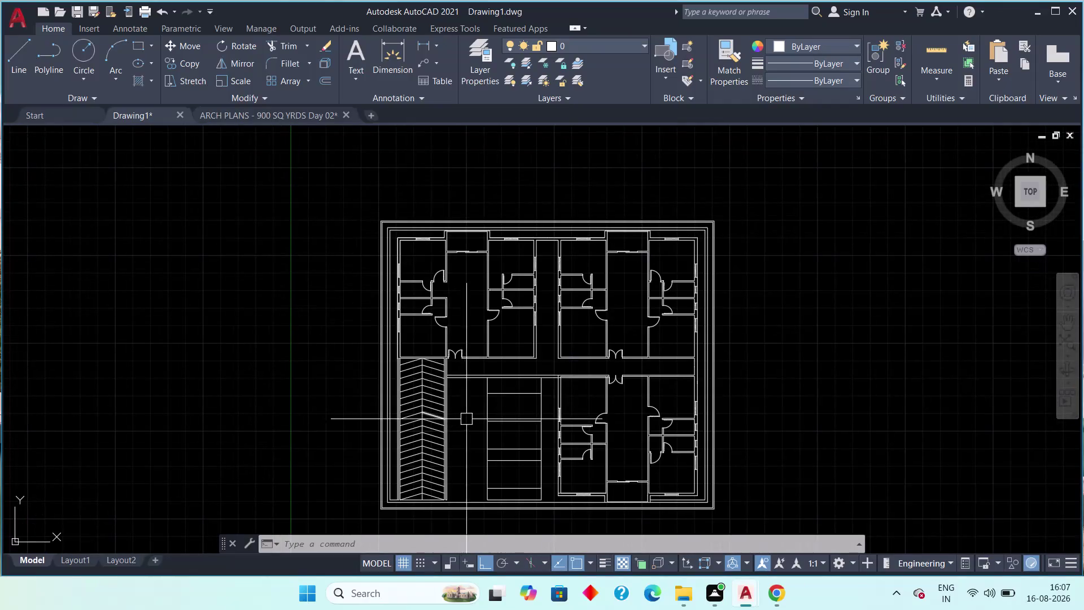
Pan and zoom the view to center the lower rooms of the floor plan.
scroll(up, 3)
scroll(down, 3)
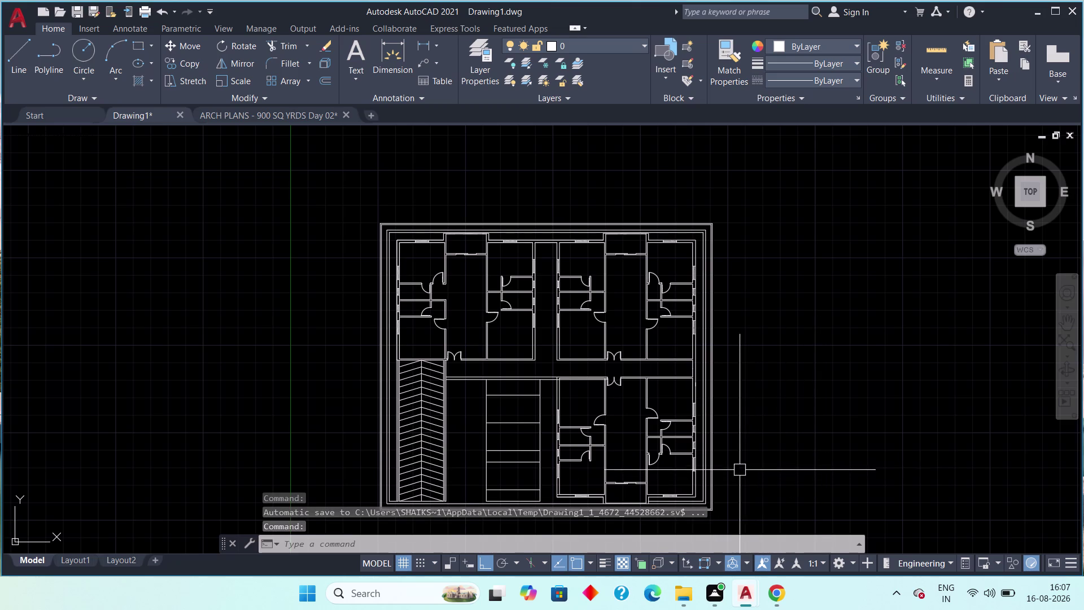
middle_drag(740, 470, 794, 429)
scroll(up, 3)
middle_drag(774, 422, 855, 422)
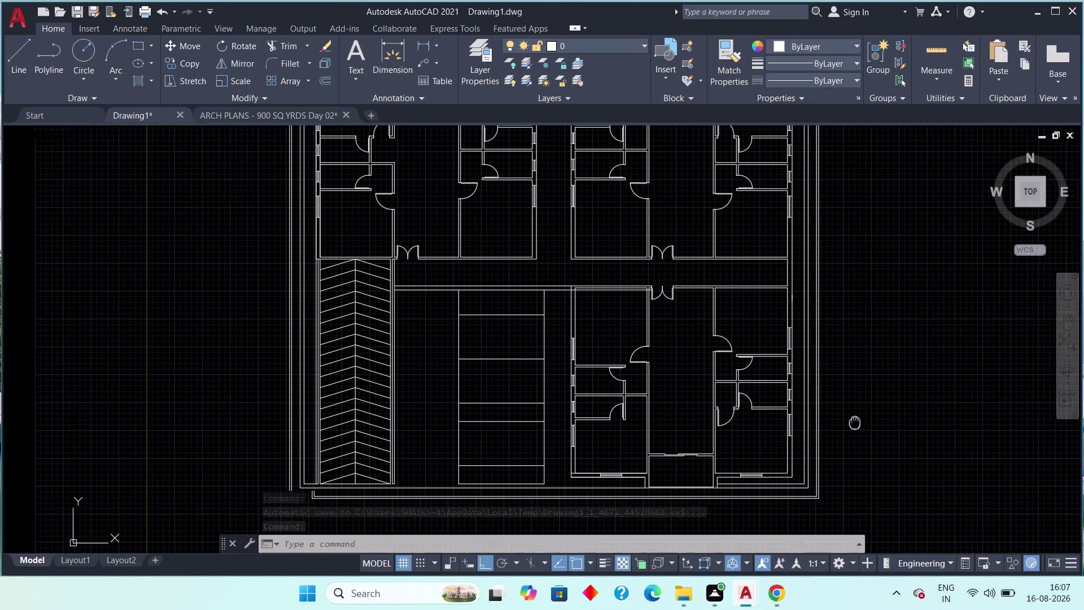
middle_drag(855, 423, 924, 430)
middle_drag(921, 430, 775, 433)
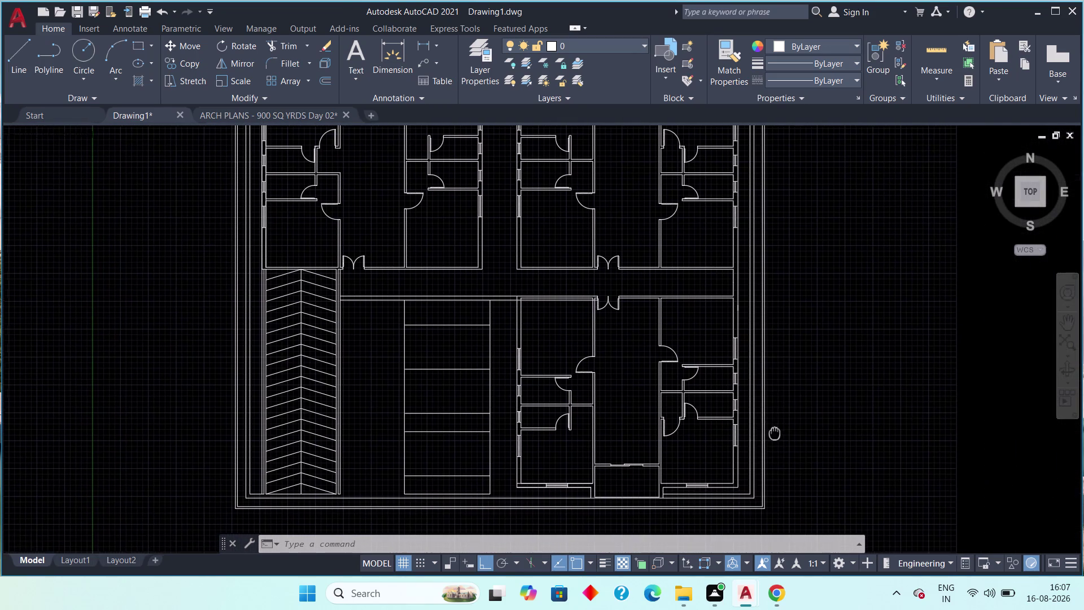
middle_drag(774, 433, 774, 433)
Browse Recent Blocks from the Insert gallery, then close the Blocks palette.
click(660, 70)
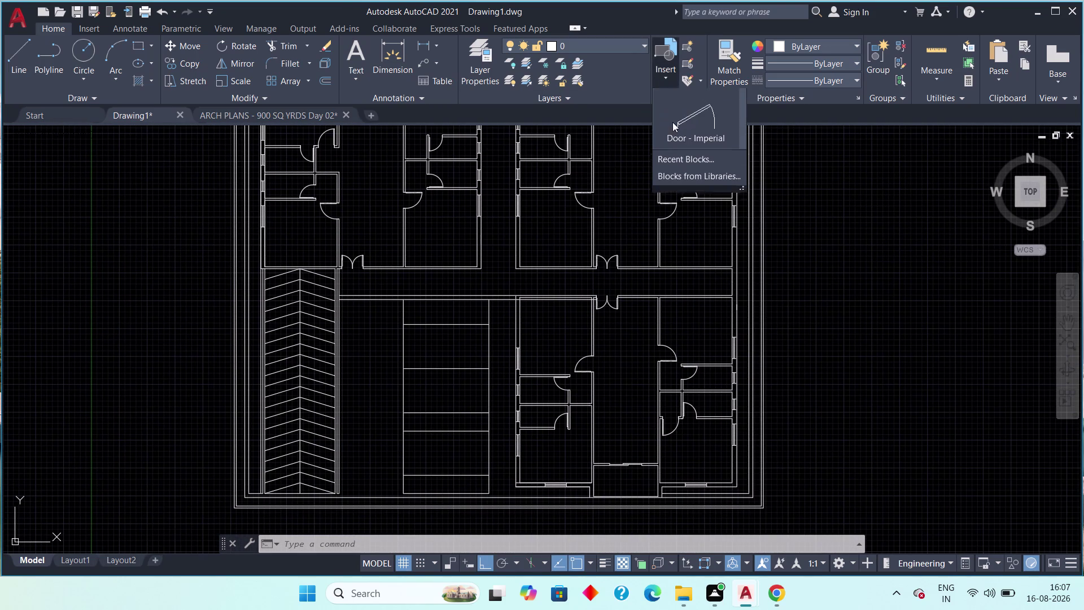
click(686, 164)
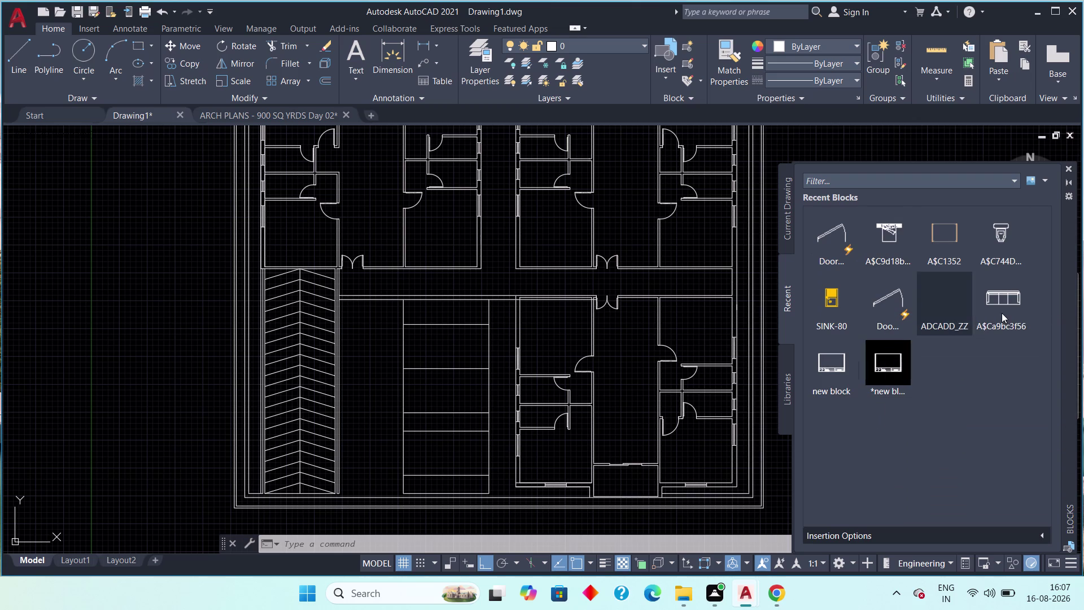
click(1067, 168)
scroll(down, 3)
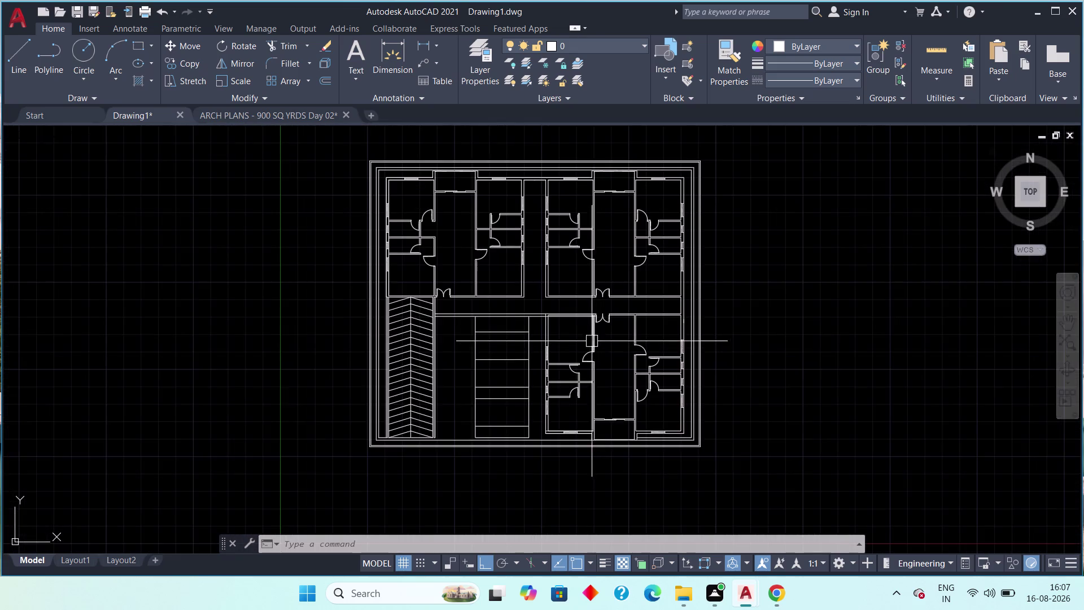
Survey the area below the building, then switch to Google Chrome.
middle_drag(591, 341, 560, 362)
middle_drag(550, 354, 583, 324)
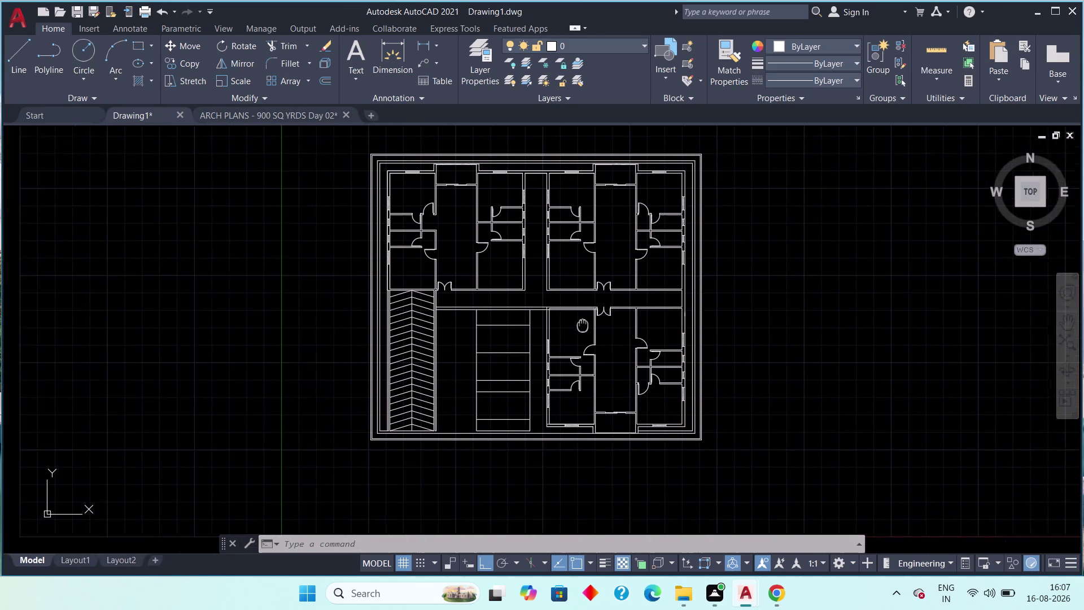
middle_drag(583, 323, 591, 280)
scroll(up, 3)
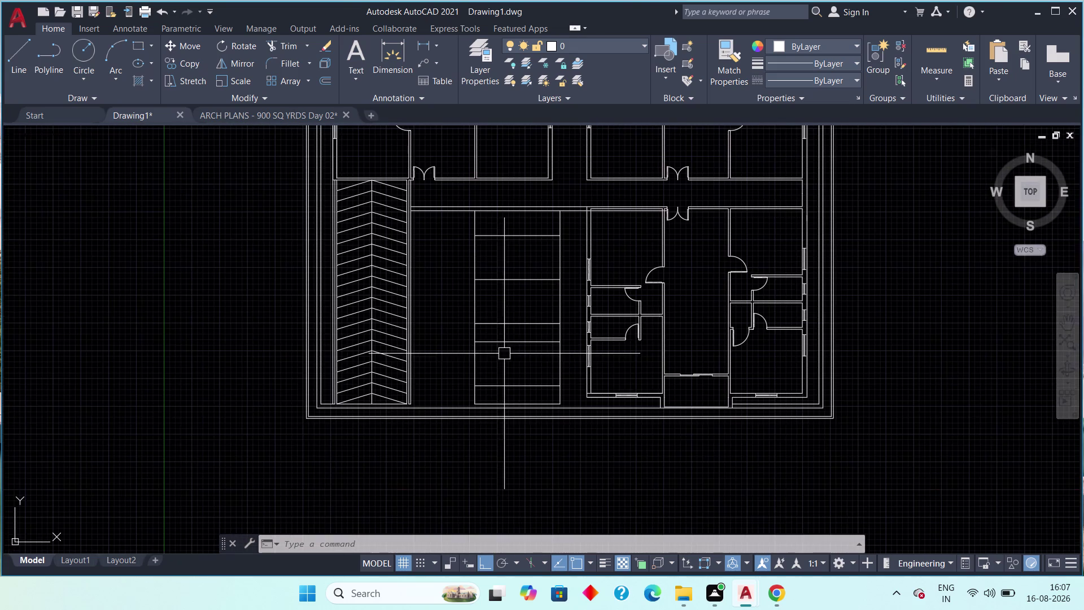
middle_drag(510, 360, 510, 374)
scroll(down, 3)
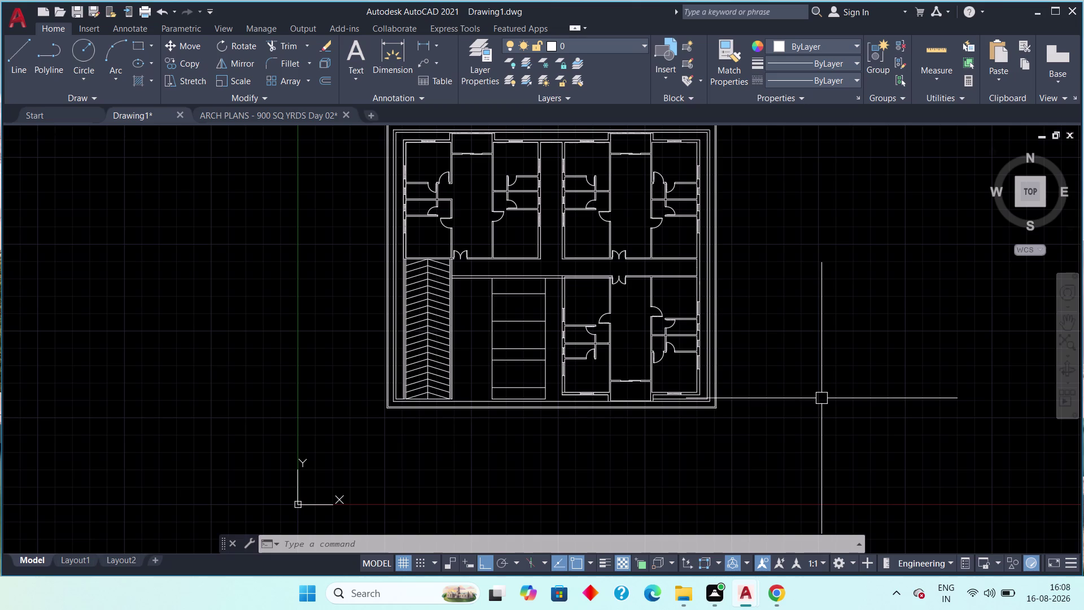
click(766, 594)
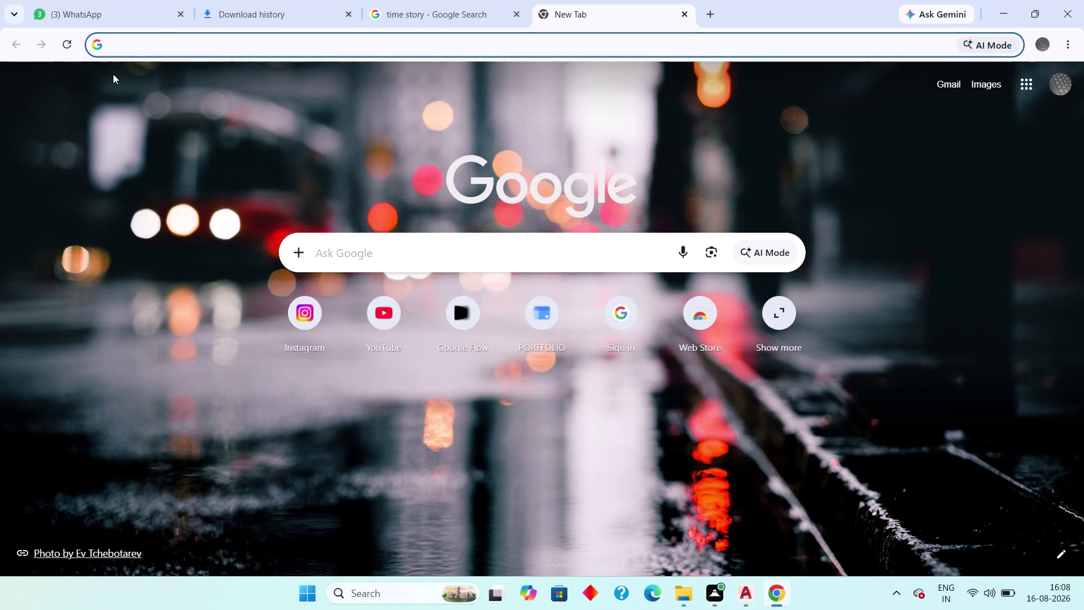
Find cars_set.dwg in Chrome's download history and open it in AutoCAD.
click(223, 8)
scroll(down, 3)
drag(1077, 341, 1083, 609)
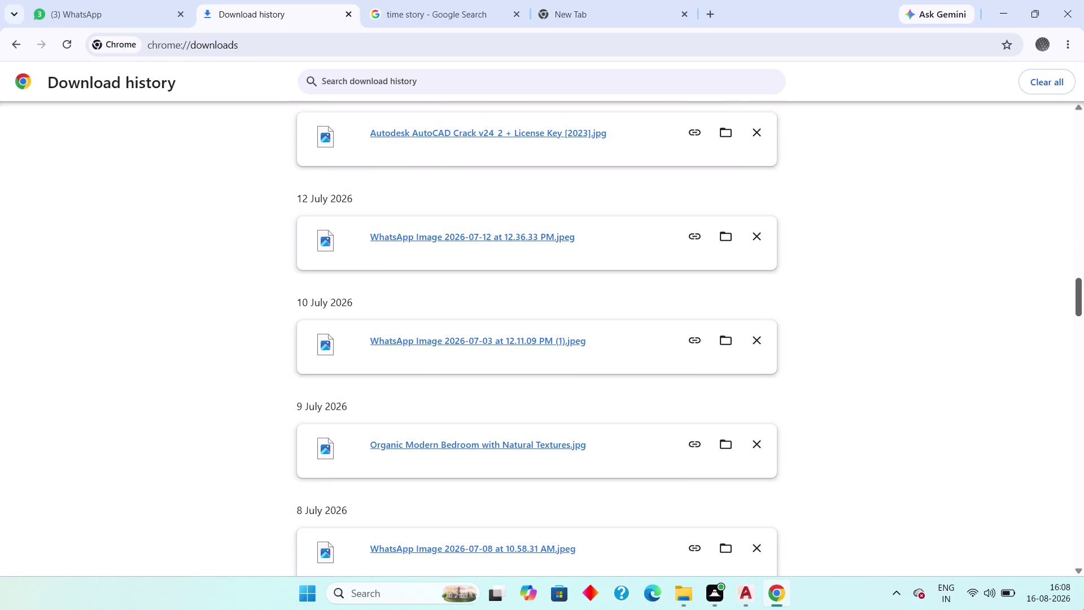
drag(1083, 609, 1070, 588)
drag(1079, 276, 1083, 609)
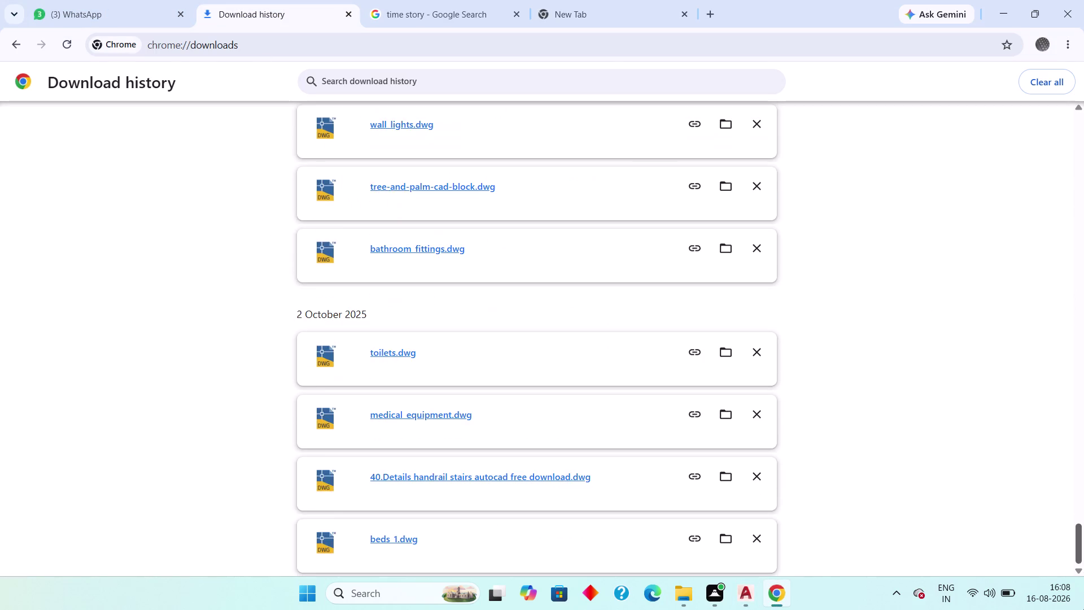
drag(1083, 609, 1054, 601)
scroll(down, 3)
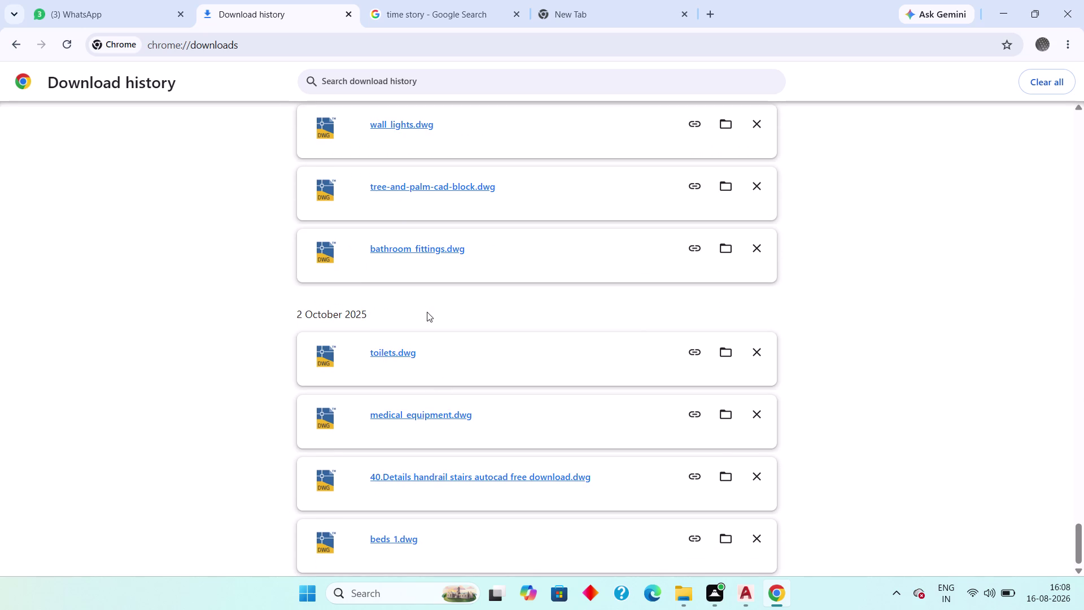
scroll(up, 3)
scroll(up, 3)
scroll(up, 3)
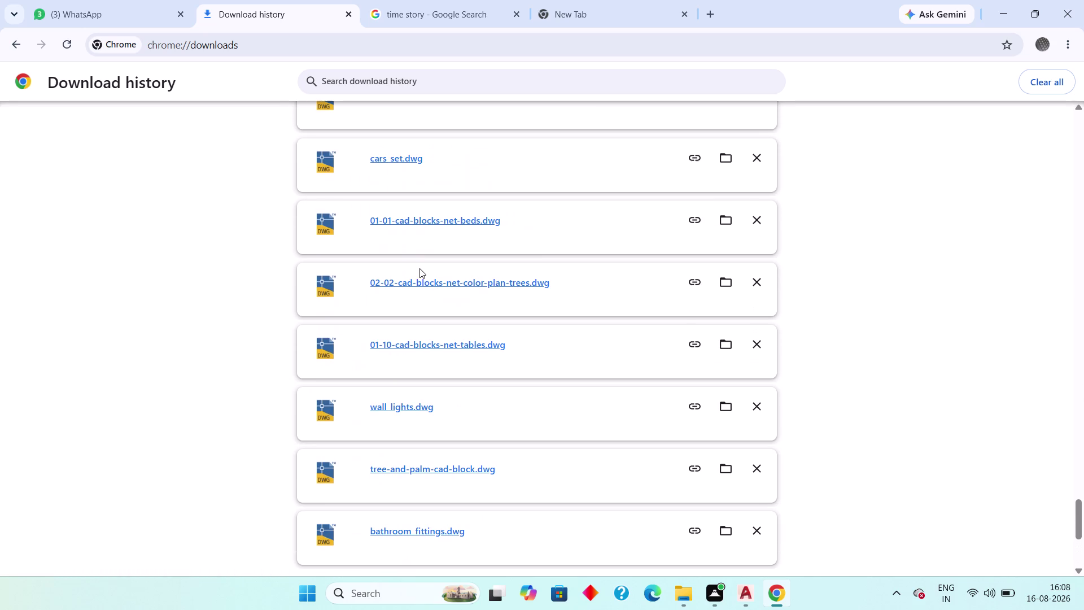
scroll(up, 3)
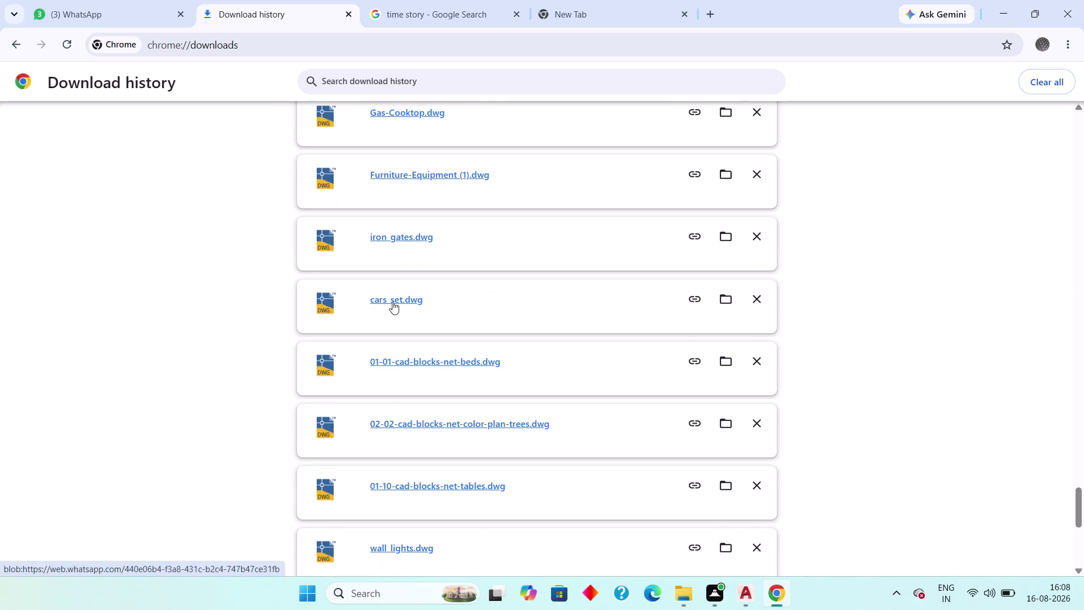
double_click(393, 298)
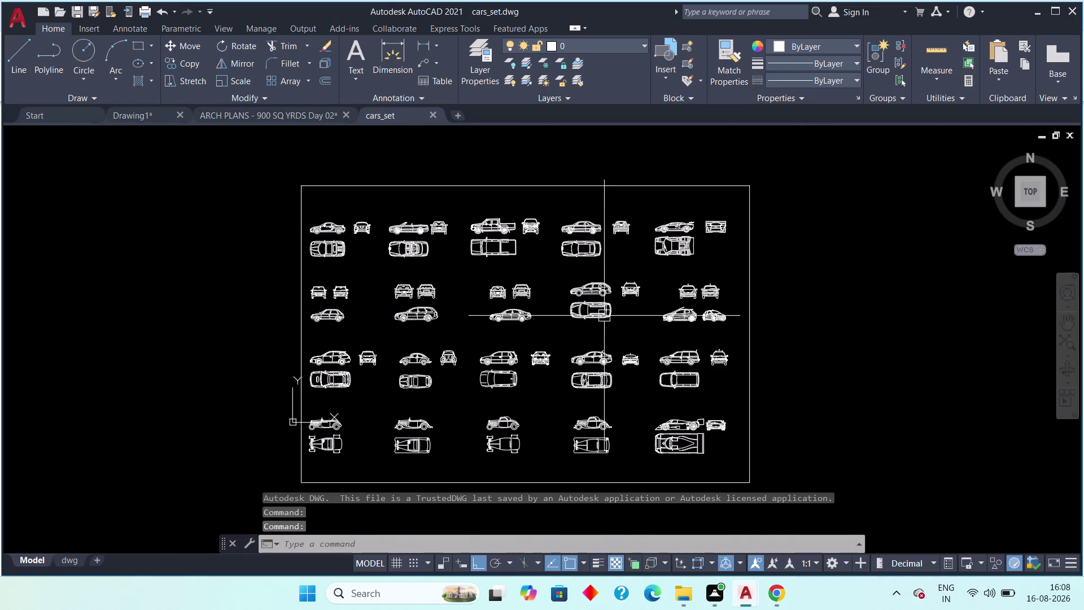
Pan and zoom through the car set sheet to locate the top-view sedan.
scroll(up, 3)
scroll(down, 3)
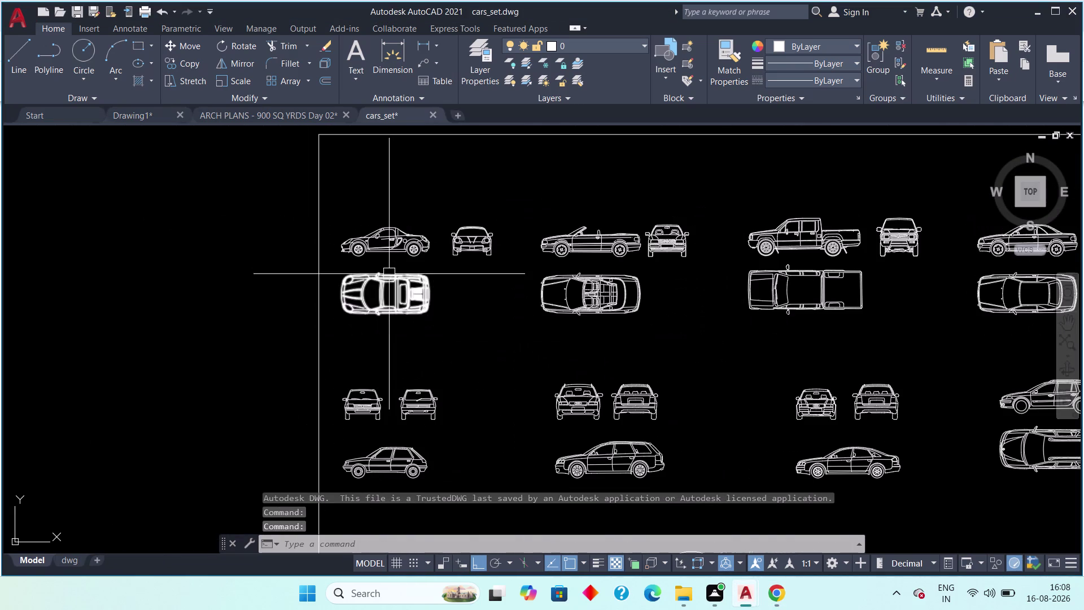
middle_drag(640, 353, 574, 278)
middle_drag(659, 266, 568, 256)
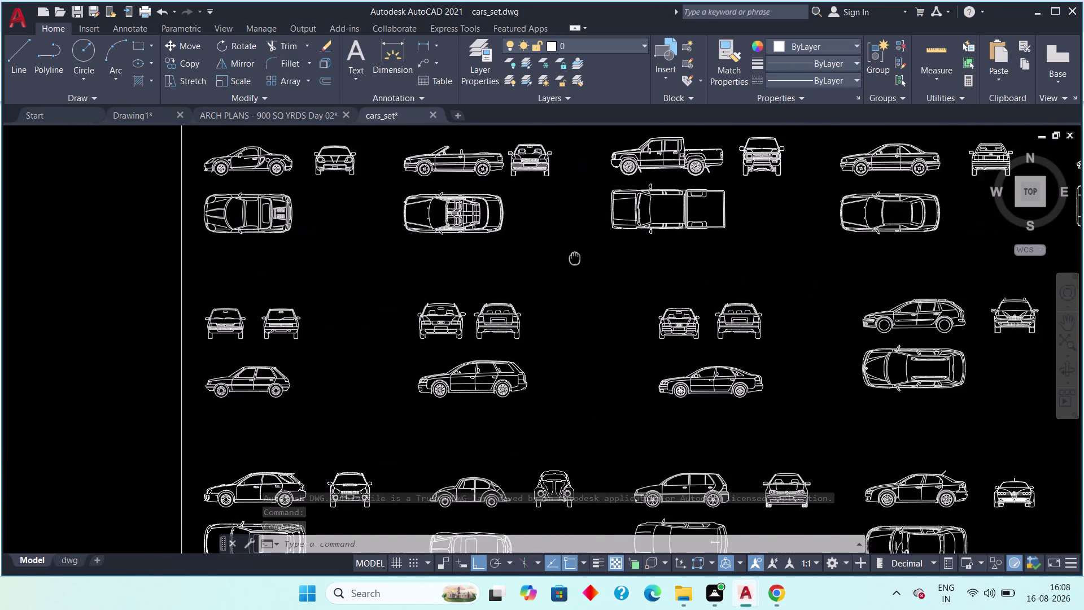
middle_drag(568, 256, 468, 242)
middle_drag(718, 276, 618, 286)
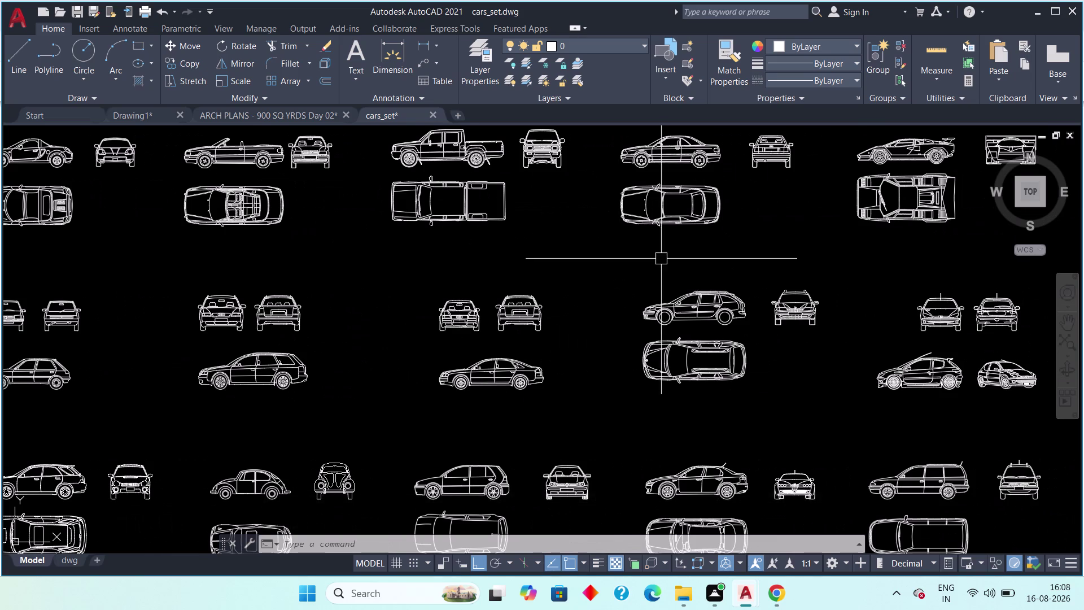
middle_drag(661, 258, 568, 269)
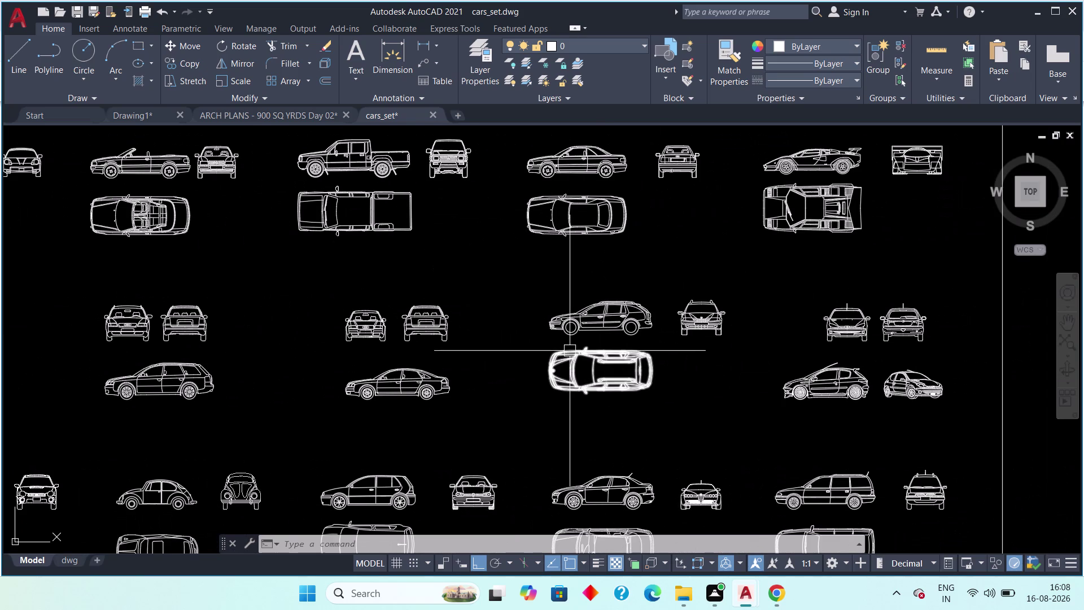
scroll(up, 3)
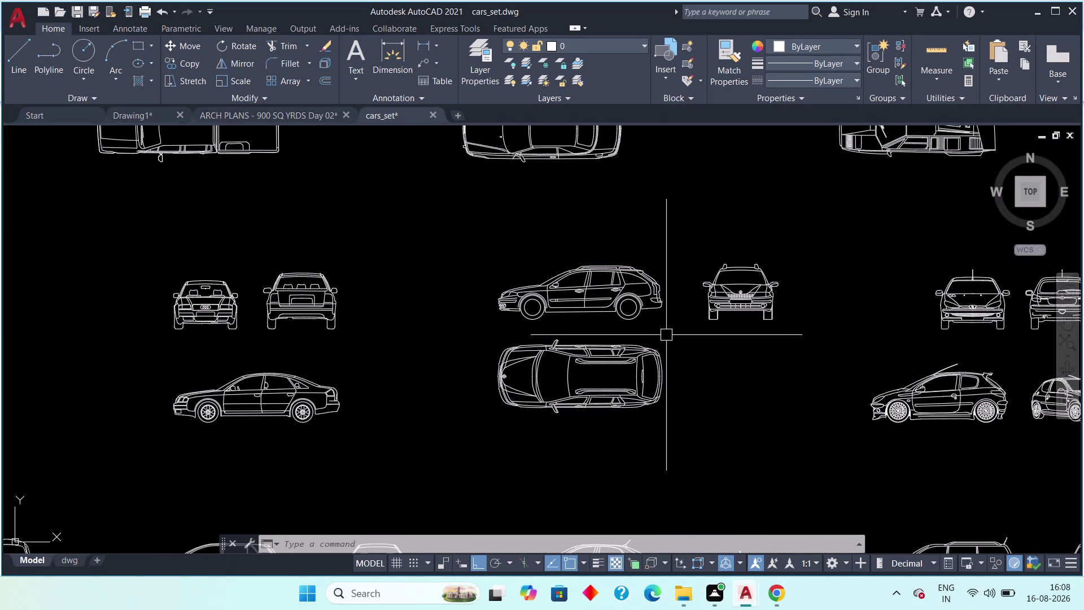
scroll(down, 3)
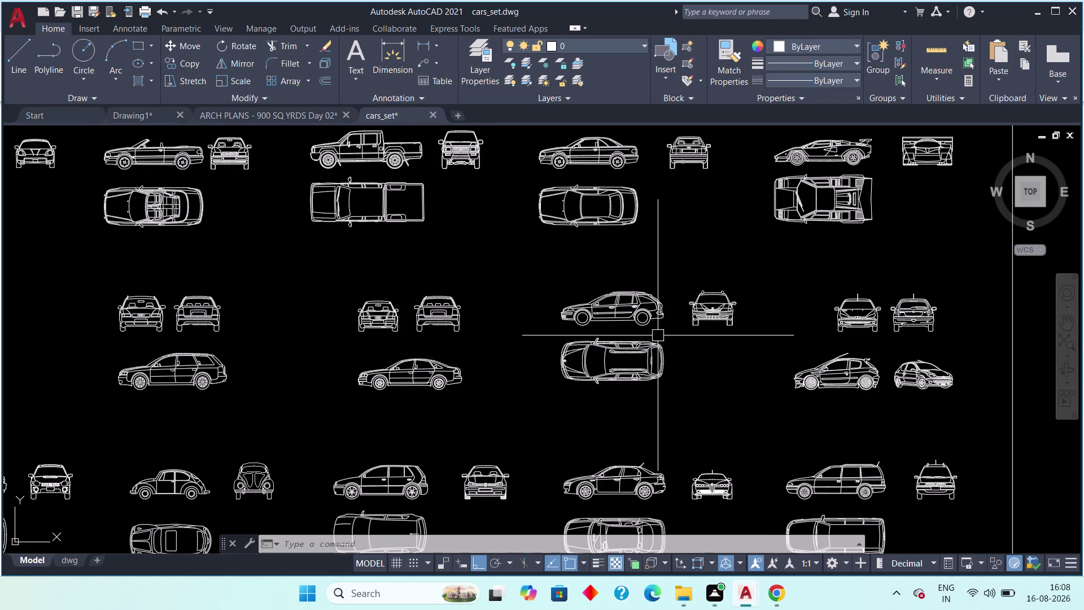
middle_drag(652, 230, 637, 278)
scroll(up, 3)
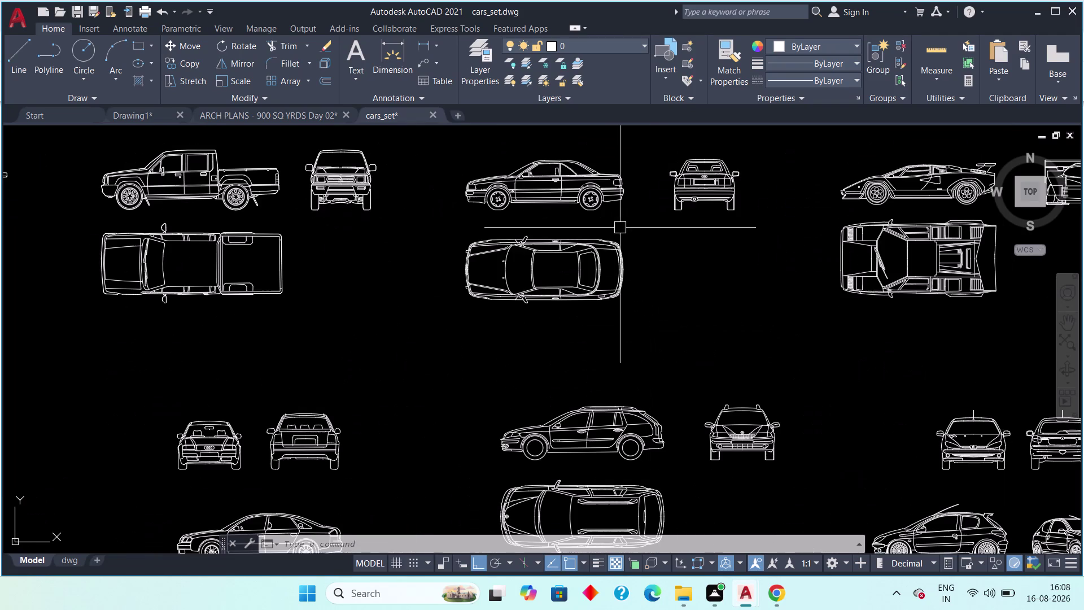
Window-select the top-view sedan, copy it with Ctrl+C, and deselect it.
drag(641, 227, 632, 234)
click(435, 317)
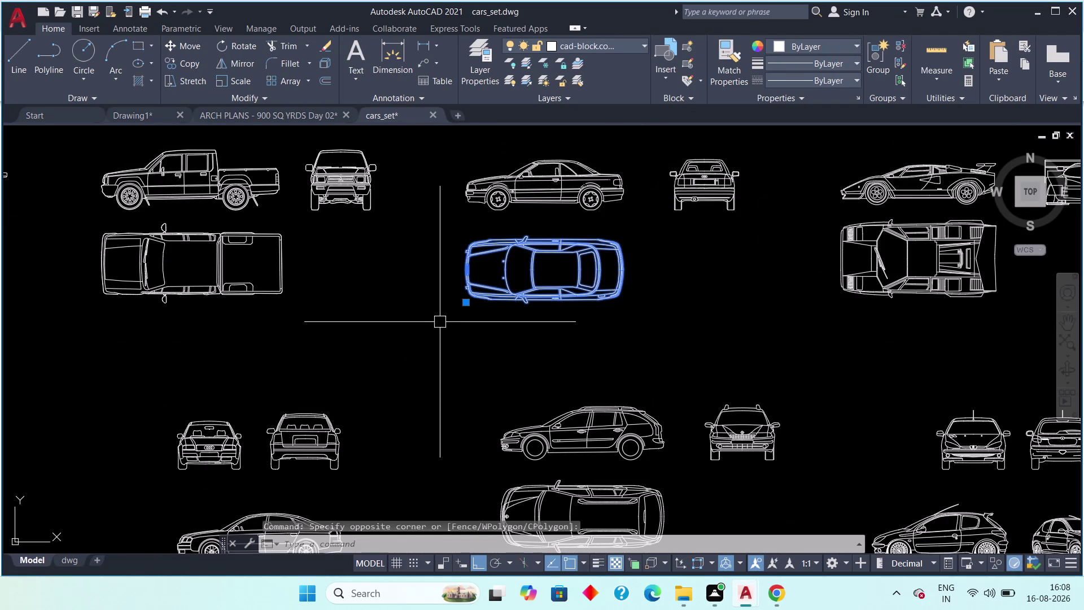
key(ctrl+c)
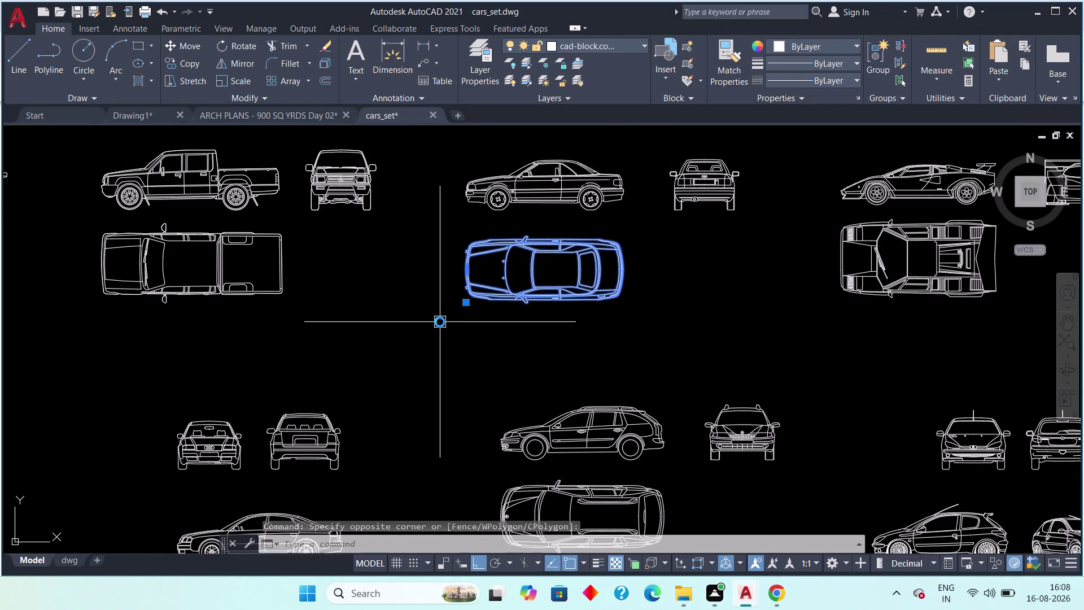
click(440, 322)
key(Escape)
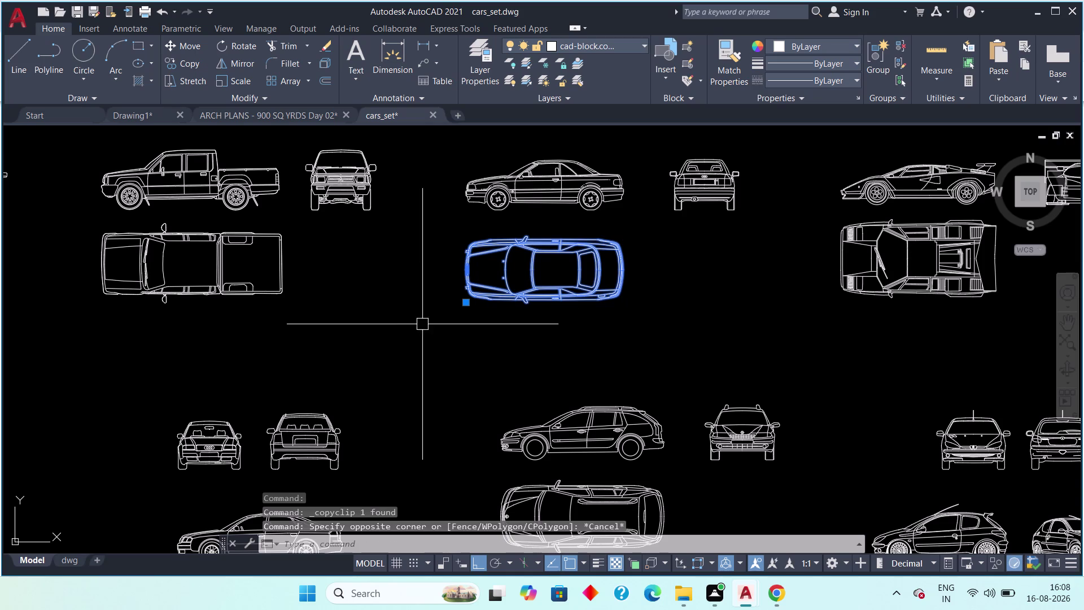
key(Escape)
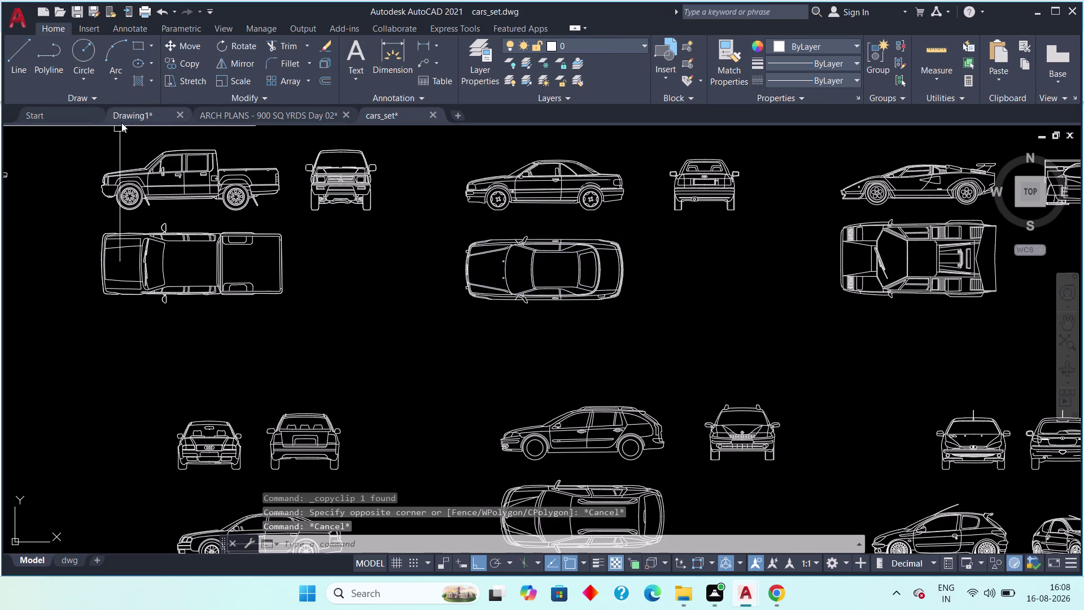
Paste the copied sedan into the floor plan drawing.
click(127, 115)
middle_drag(386, 296, 464, 313)
middle_drag(601, 328, 435, 291)
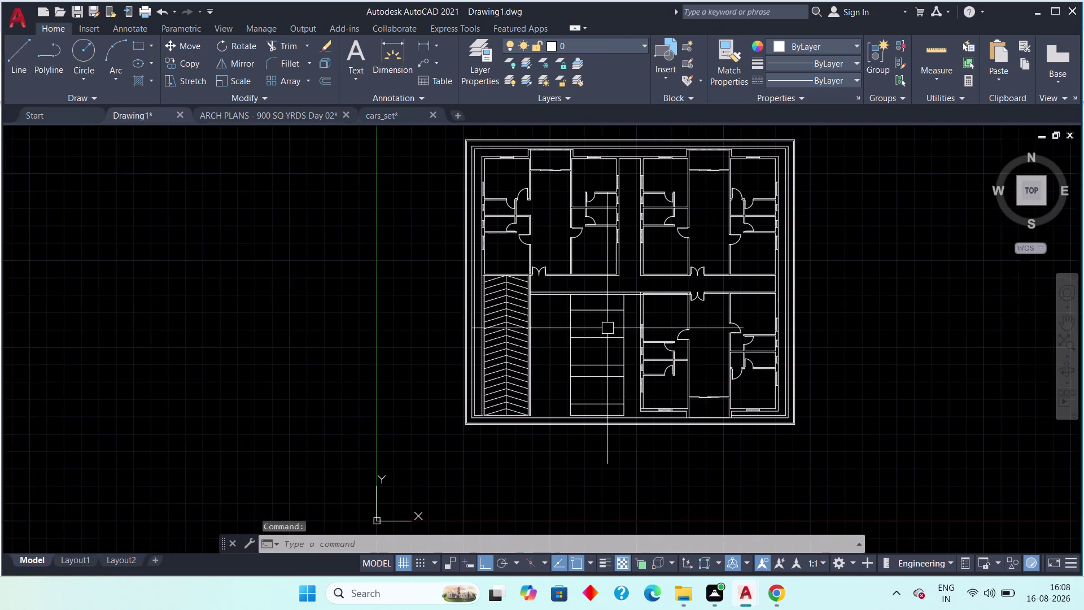
middle_drag(436, 291, 327, 254)
key(ctrl+v)
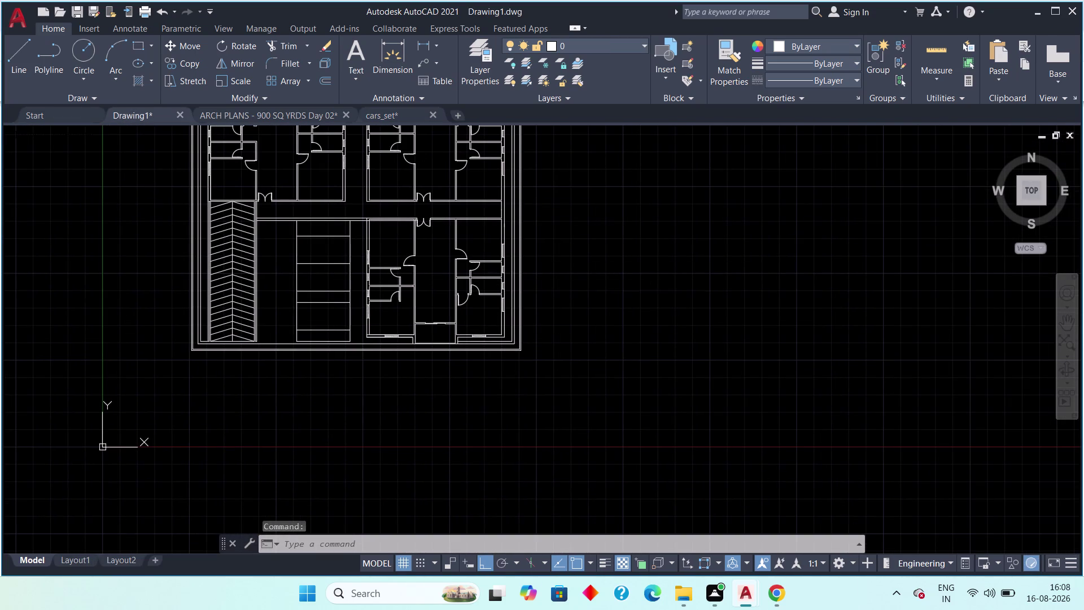
scroll(down, 3)
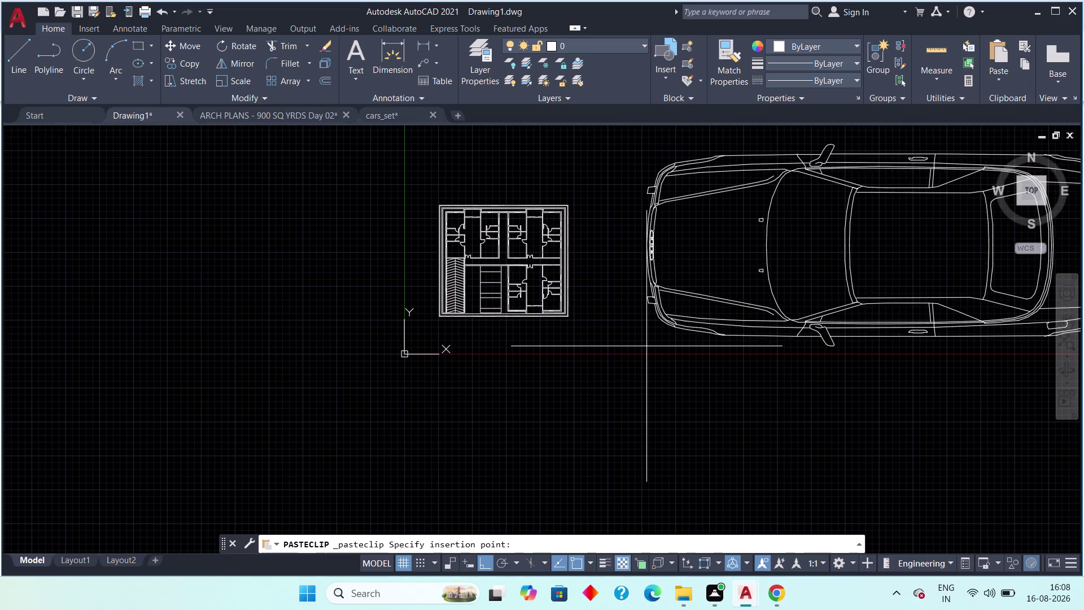
click(646, 347)
middle_drag(654, 348, 555, 338)
scroll(down, 3)
scroll(down, 3)
key(Escape)
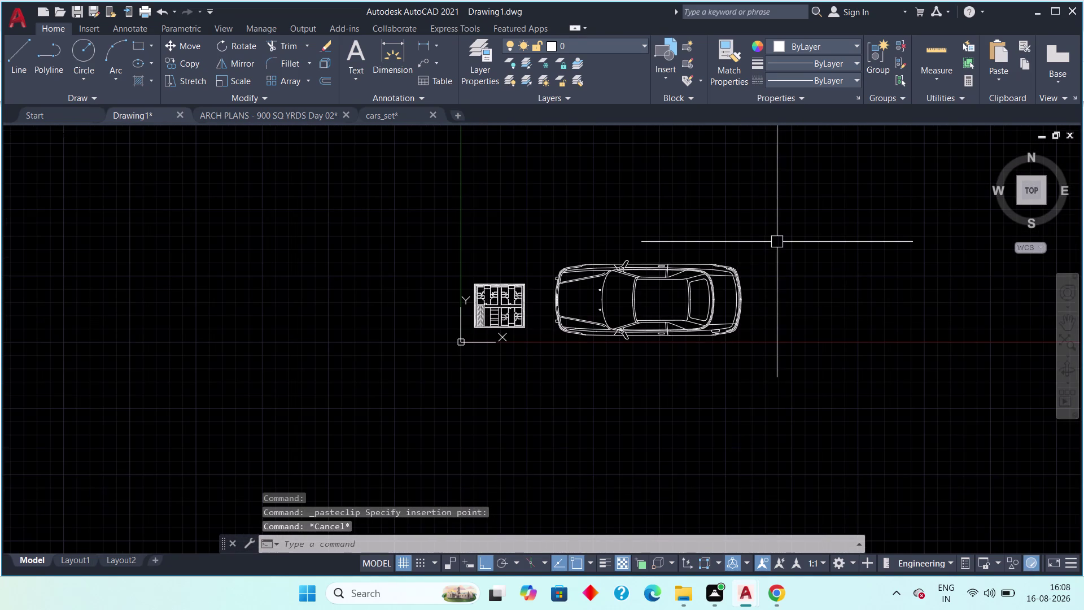
Scale the pasted car down to a much smaller size from its corner.
drag(779, 234, 731, 270)
click(548, 360)
key(s)
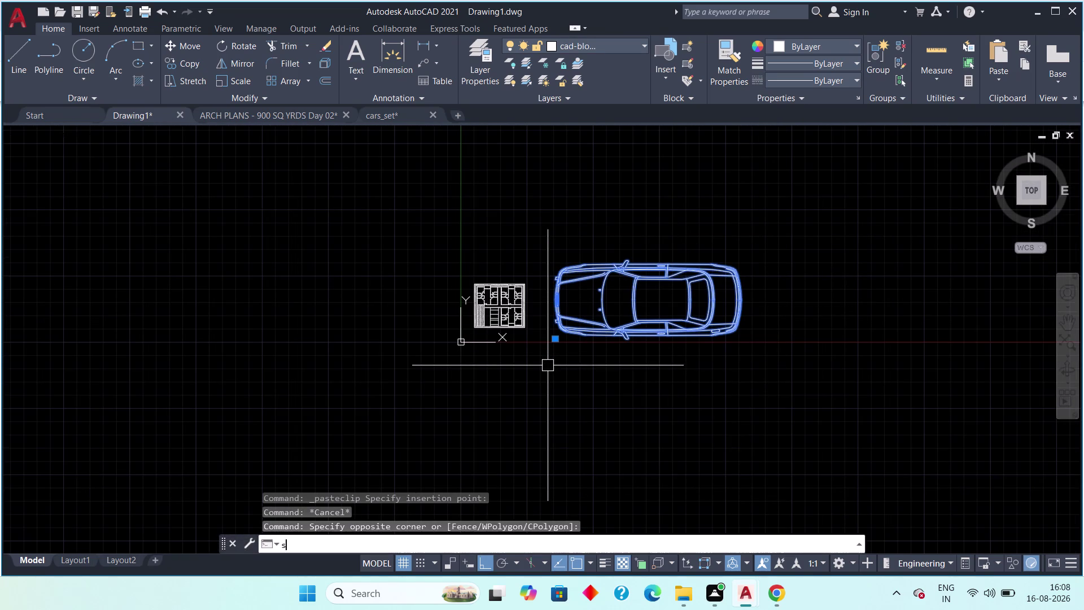
key(c)
key(space)
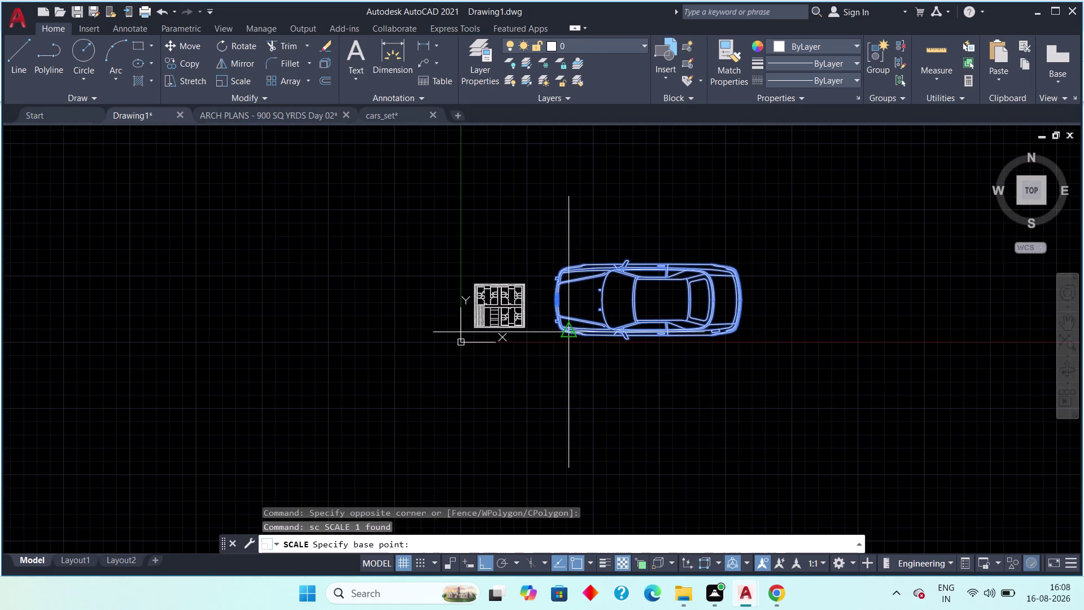
click(568, 331)
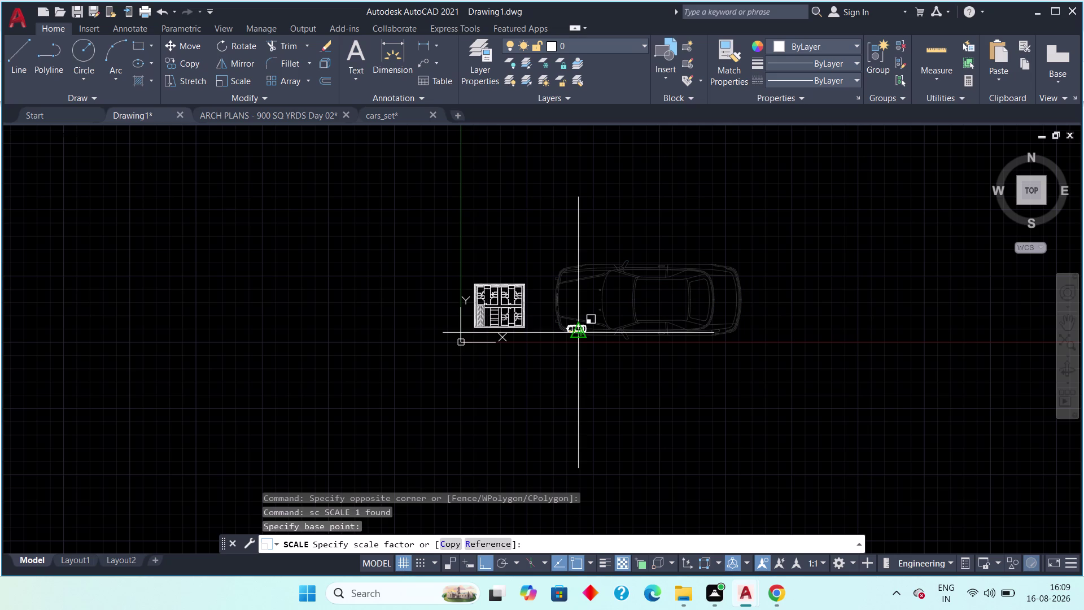
click(576, 335)
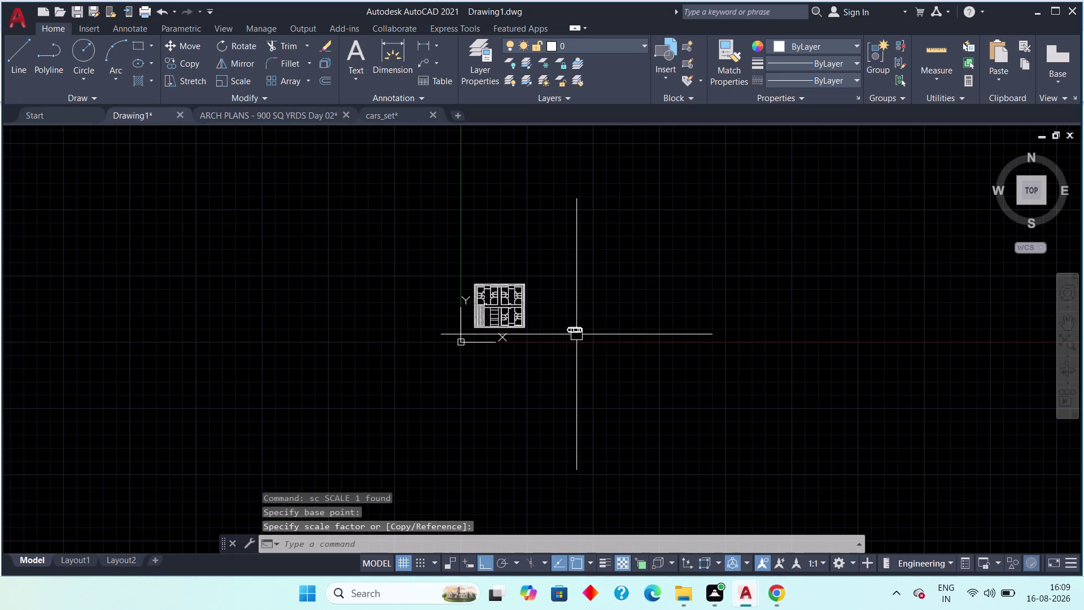
key(Escape)
key(Escape)
Move the shrunken car to just below the building.
scroll(up, 3)
drag(630, 327, 574, 377)
click(526, 395)
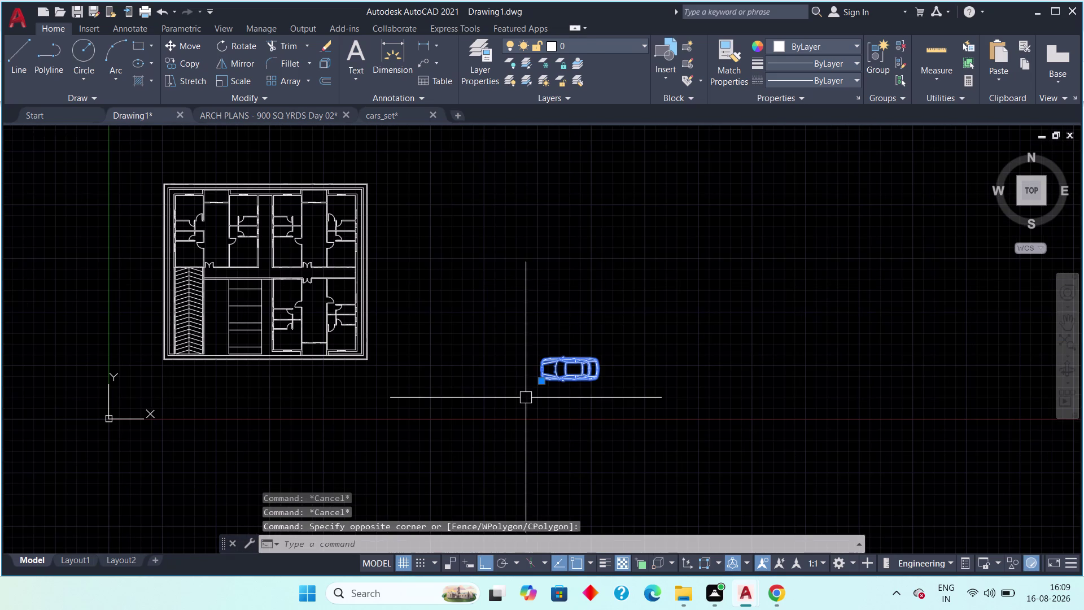
key(m)
key(space)
drag(558, 371, 521, 389)
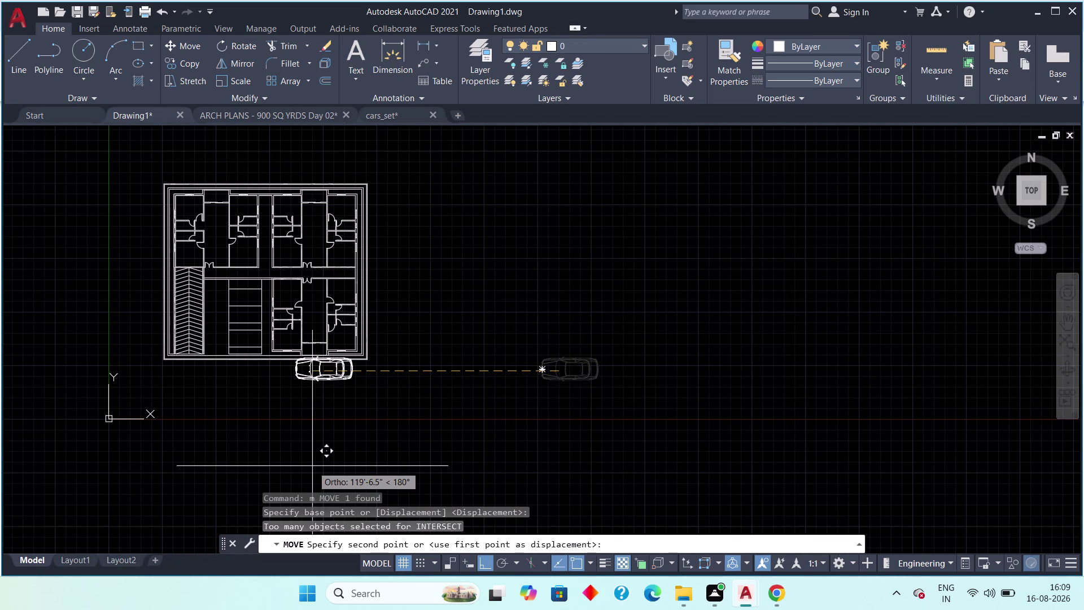
key(F8)
click(287, 449)
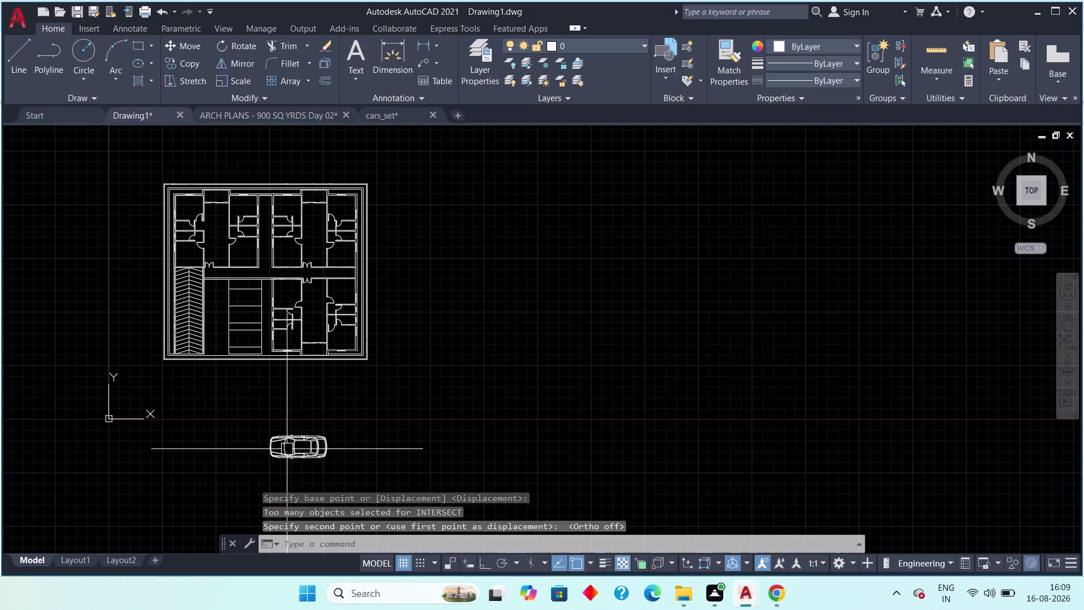
key(Escape)
Rotate the car 180° with Ortho on so it faces the other way.
drag(358, 421, 296, 451)
click(251, 464)
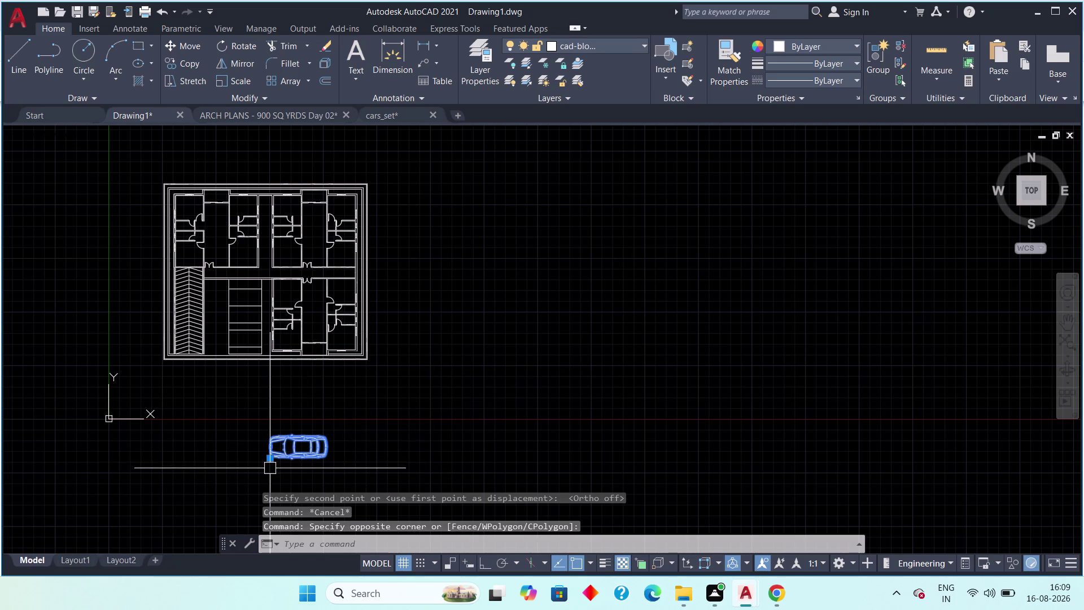
key(r)
key(o)
key(space)
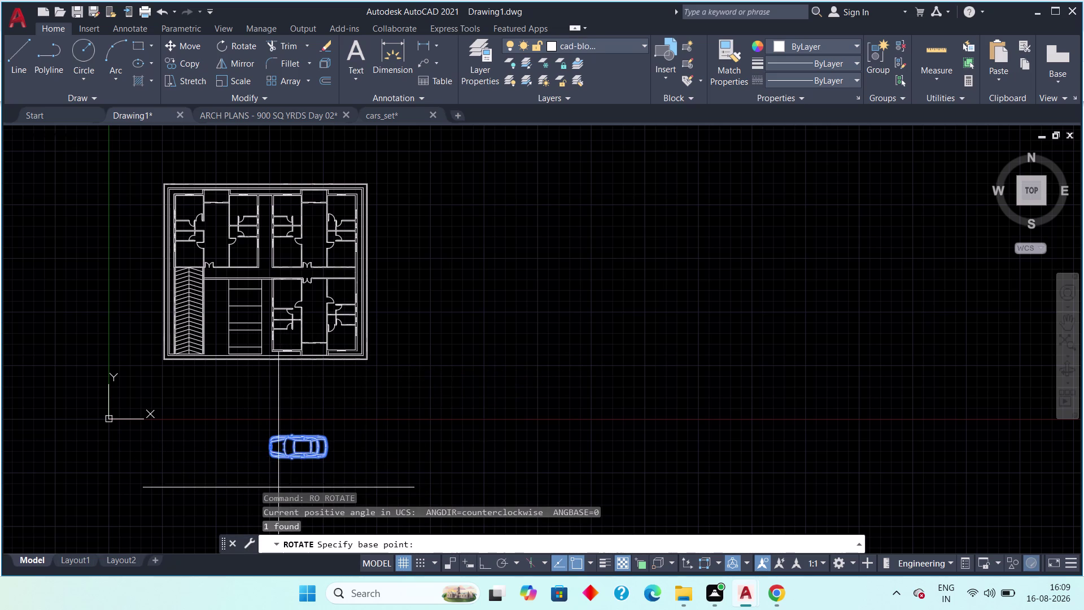
click(274, 440)
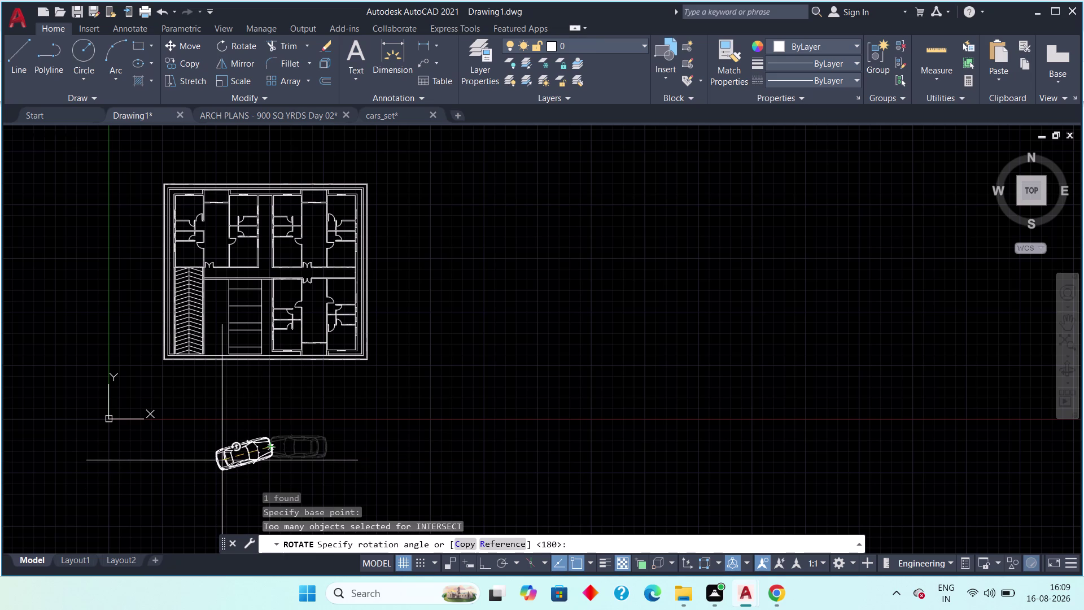
key(F8)
click(217, 449)
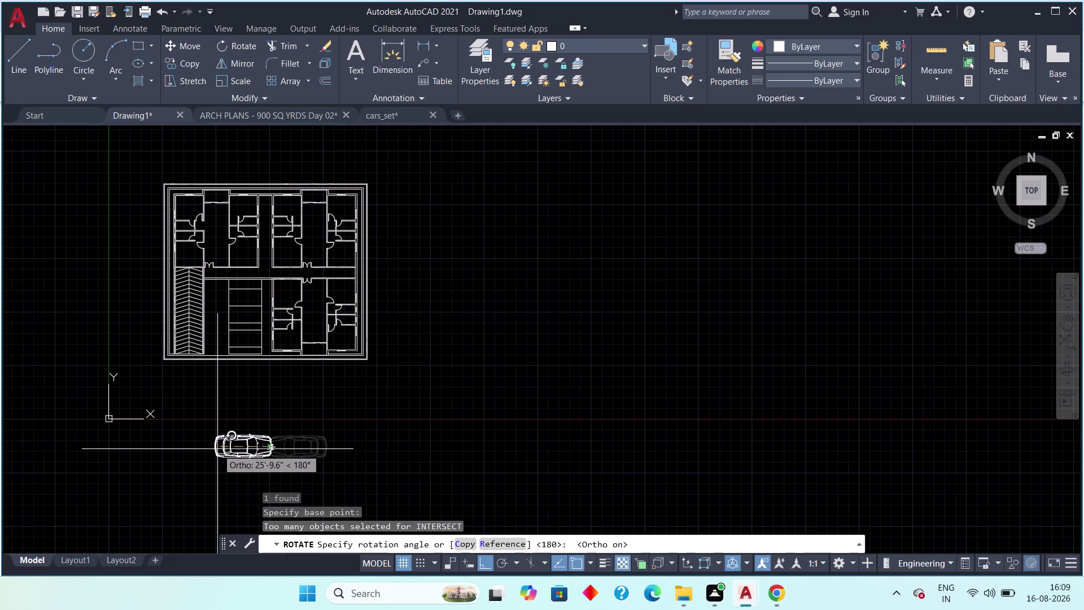
key(Escape)
key(Escape)
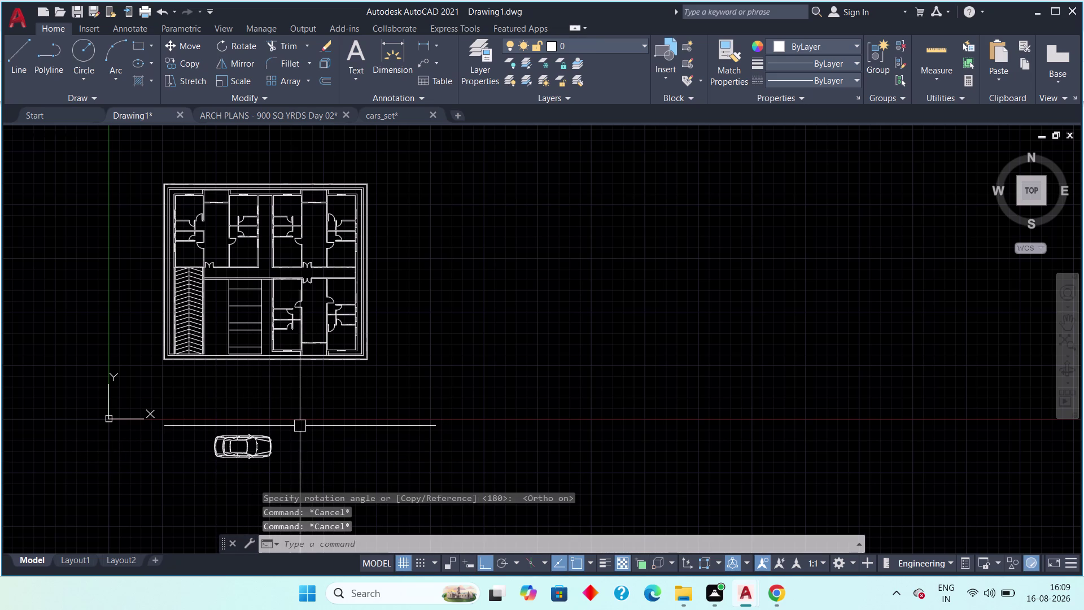
key(F8)
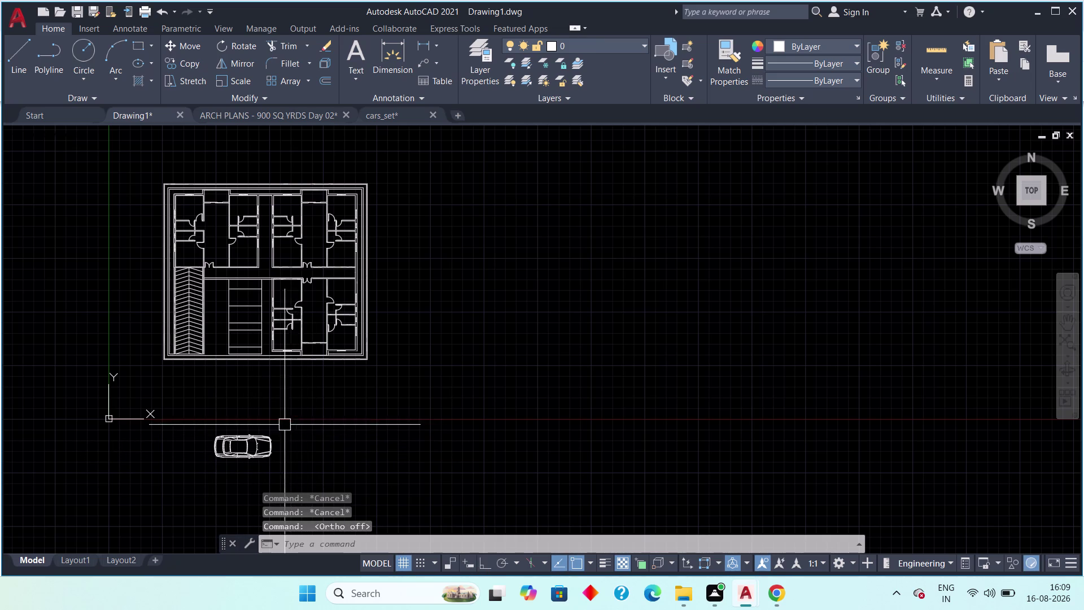
Start scaling the car, then cancel the unfinished resize.
scroll(up, 3)
middle_drag(271, 422, 333, 406)
middle_drag(353, 420, 360, 359)
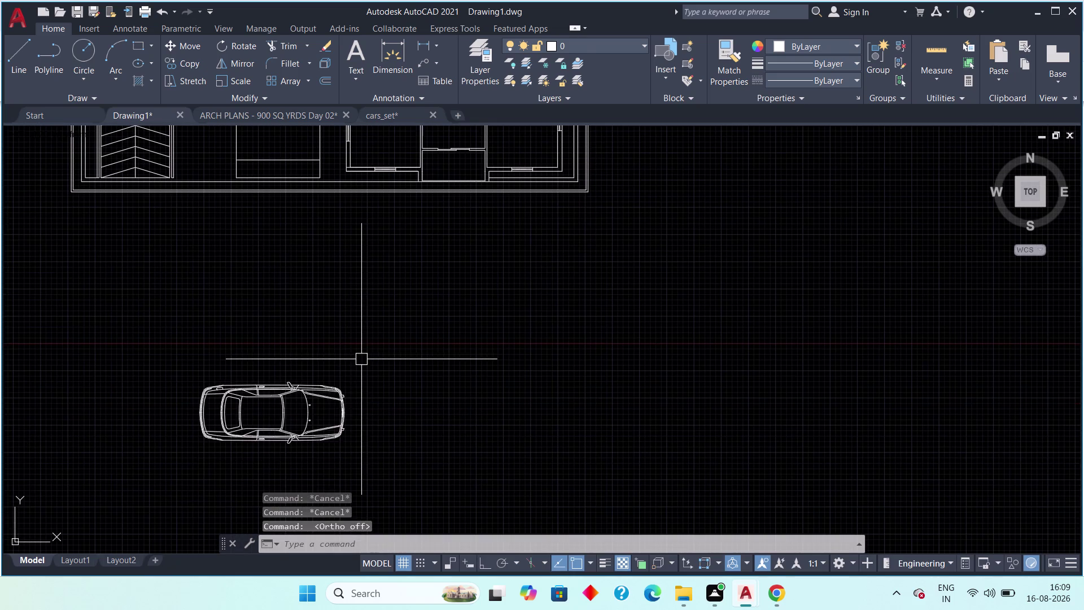
drag(371, 353, 219, 473)
click(157, 492)
key(s)
key(c)
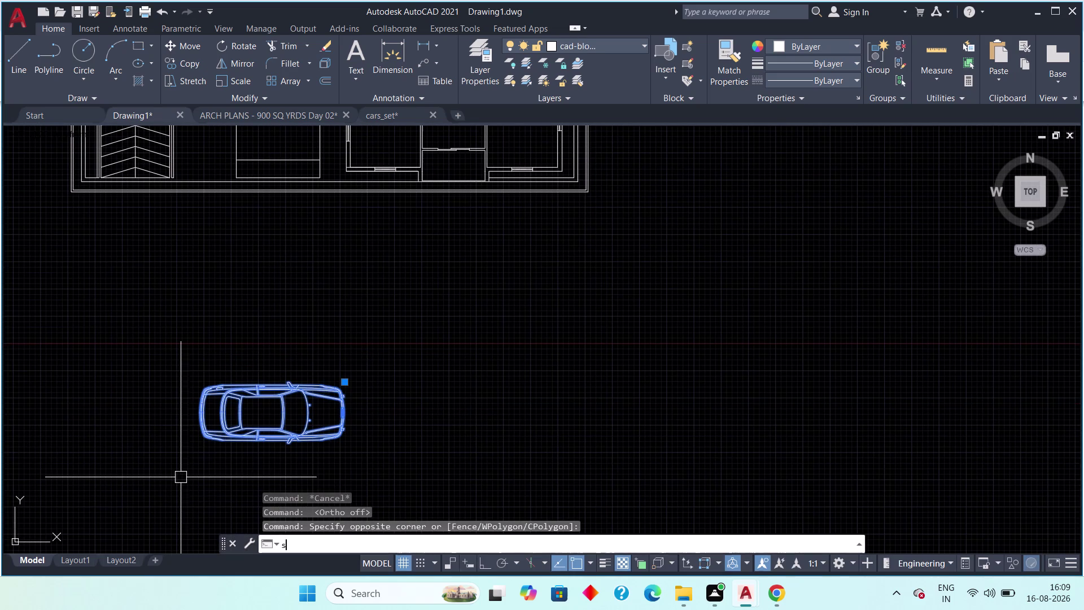
key(space)
click(335, 433)
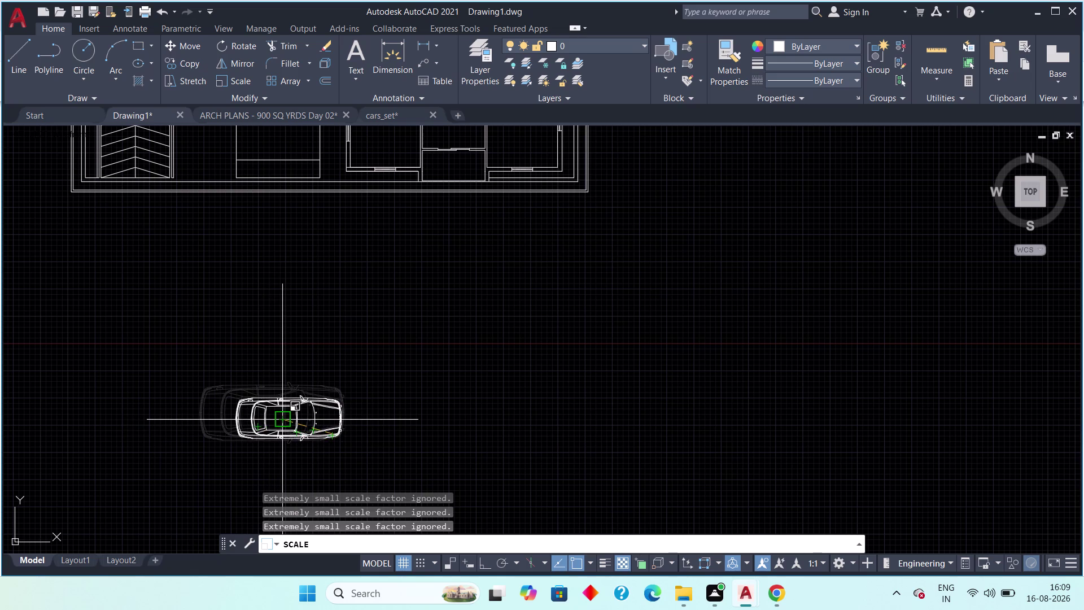
click(285, 417)
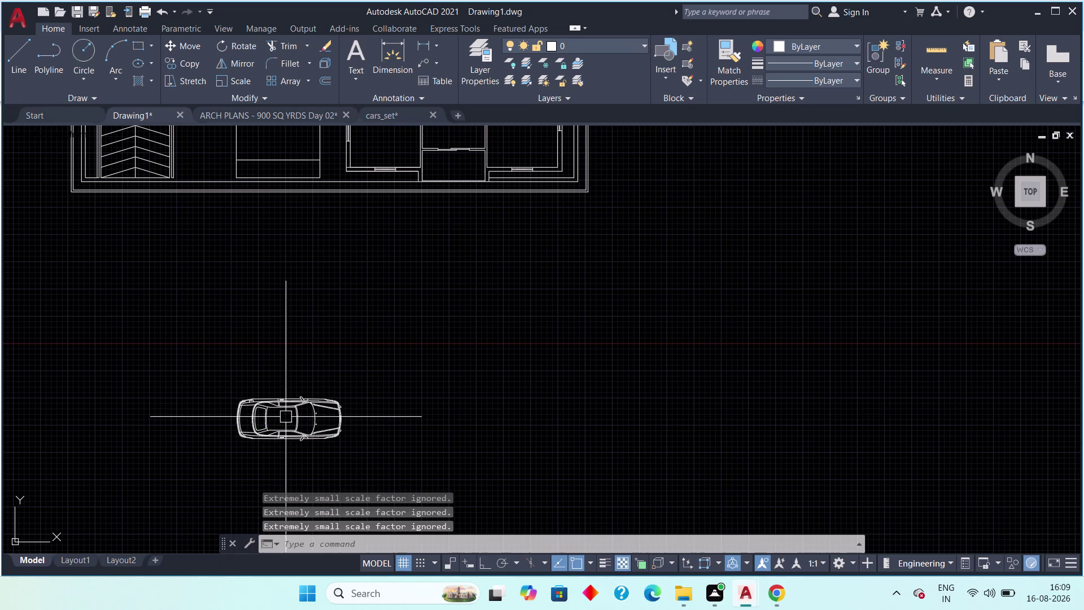
scroll(down, 3)
middle_drag(288, 418, 292, 397)
key(Escape)
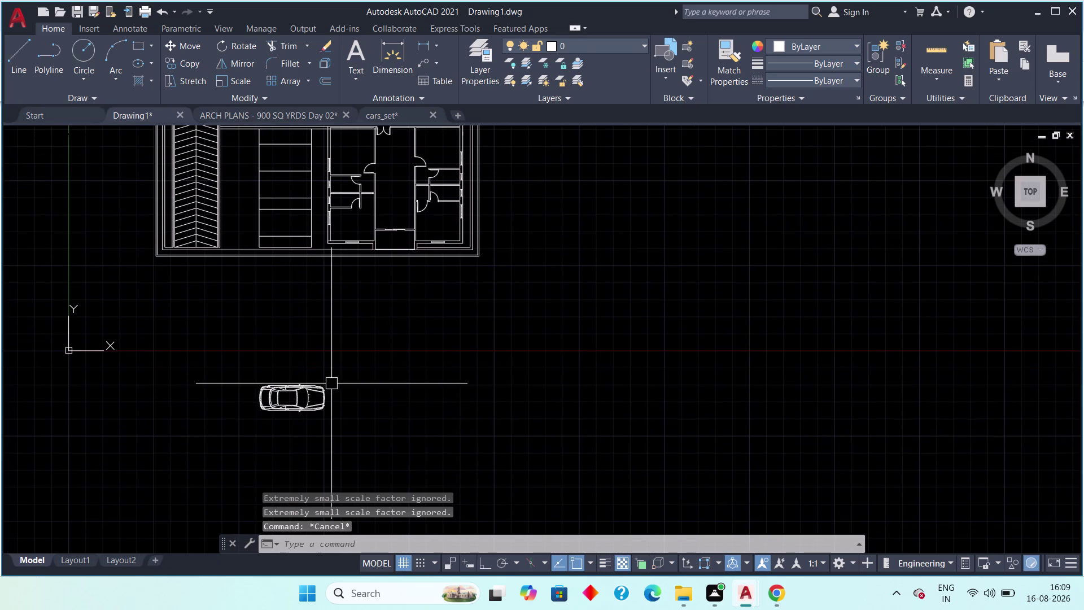
Scale the car below the building down further, anchored at its front.
drag(332, 374, 249, 426)
click(225, 435)
text(sc)
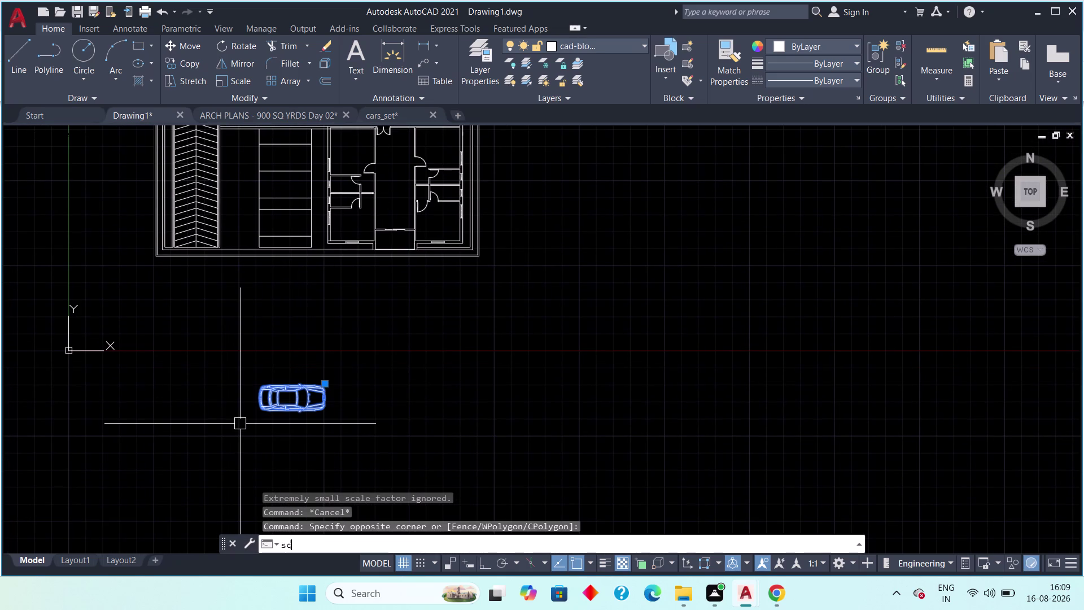
key(space)
scroll(up, 3)
middle_drag(410, 399, 420, 303)
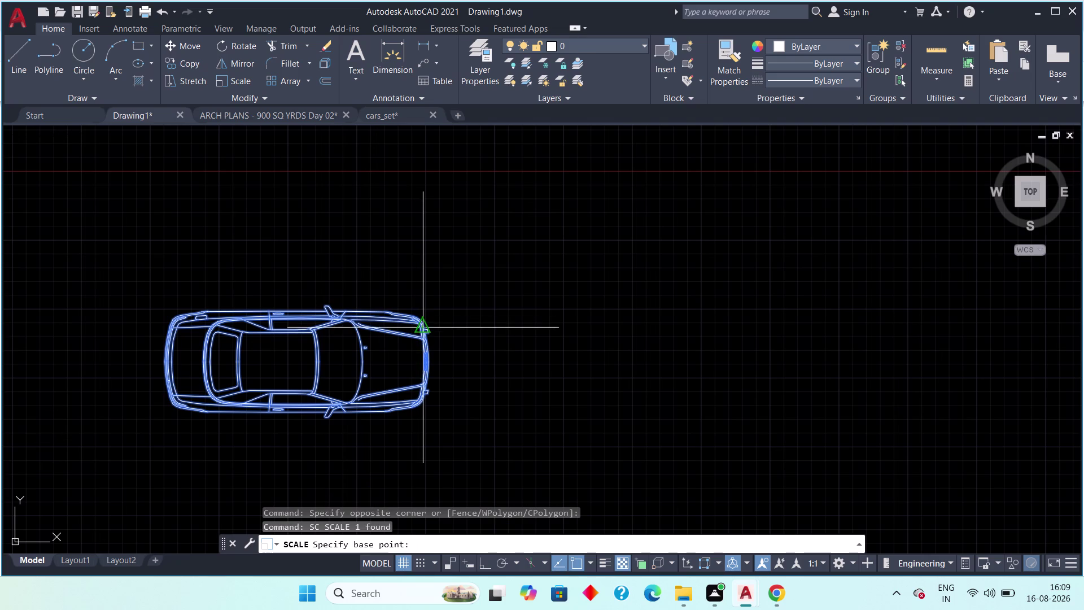
click(421, 322)
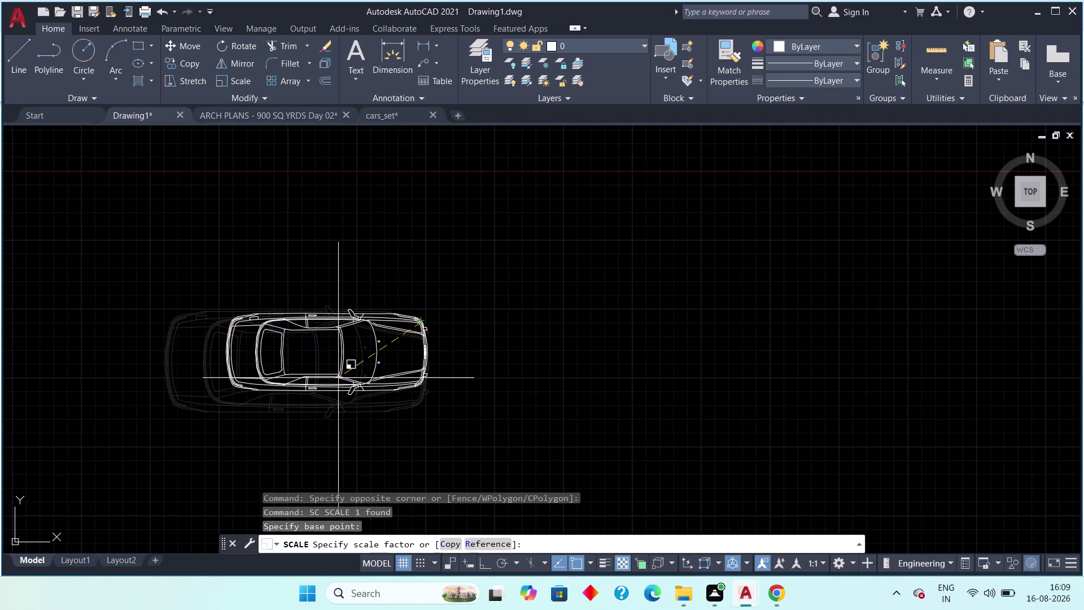
click(323, 384)
scroll(down, 3)
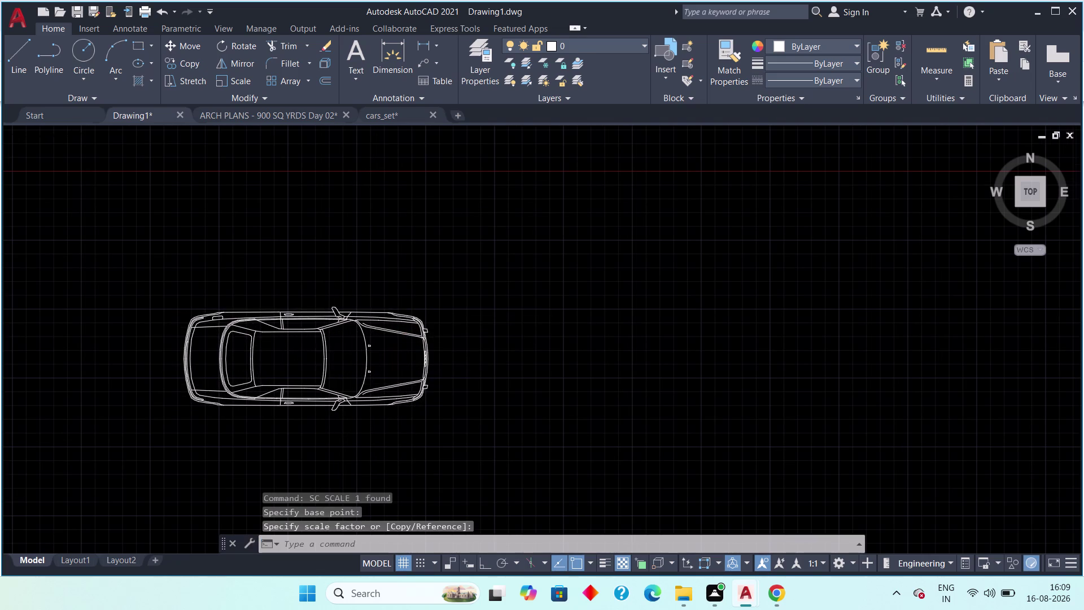
middle_drag(329, 386, 362, 388)
scroll(down, 3)
middle_drag(415, 356, 412, 414)
scroll(down, 3)
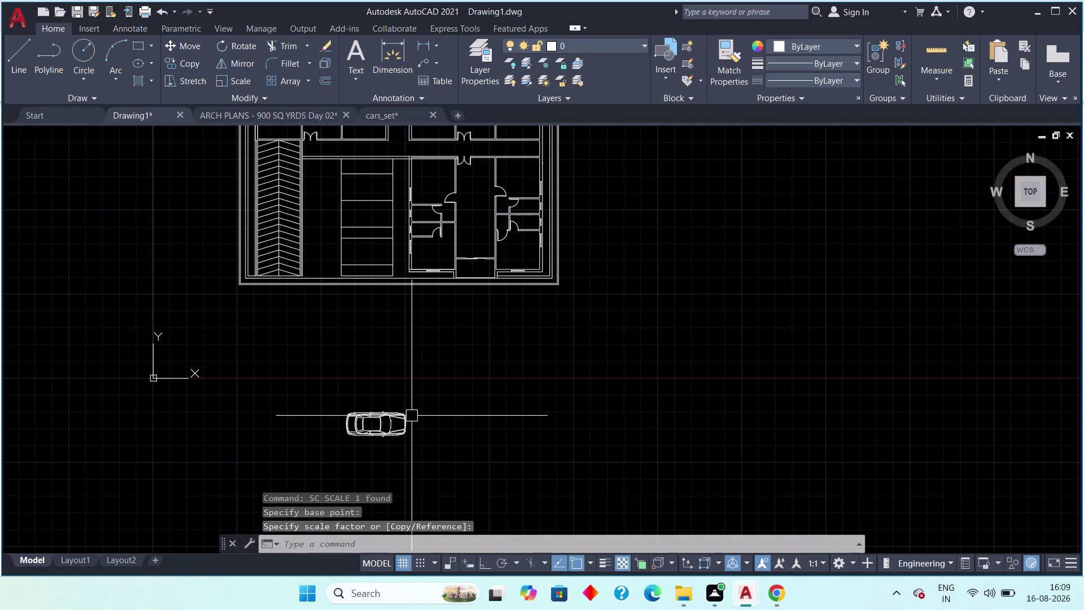
middle_drag(413, 419, 414, 402)
Select the car, then cancel an accidentally started CIRCLE command.
drag(437, 366, 399, 390)
click(326, 424)
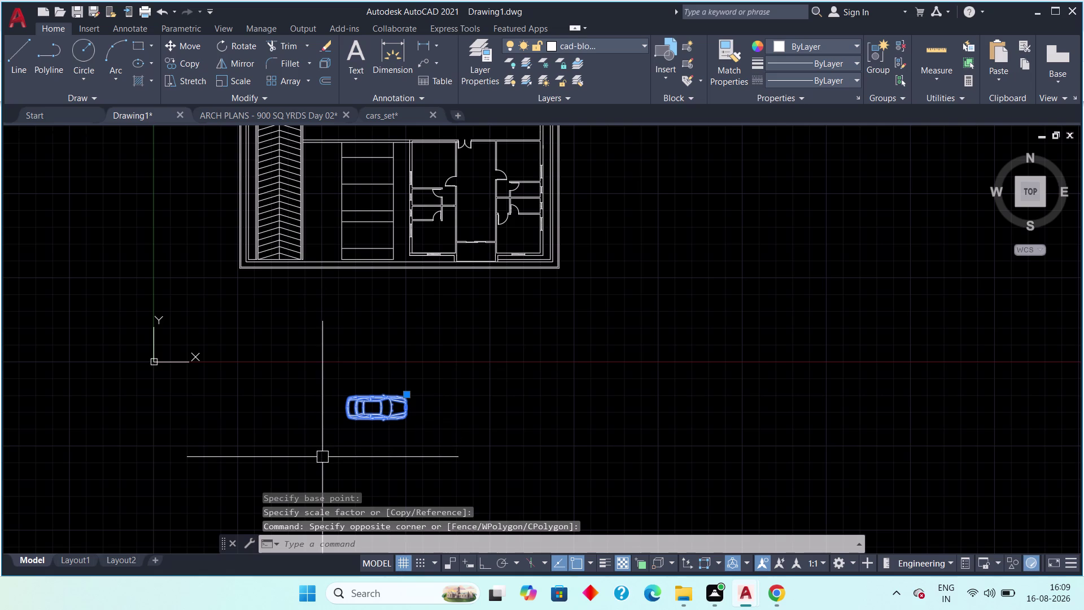
key(c)
key(o)
key(space)
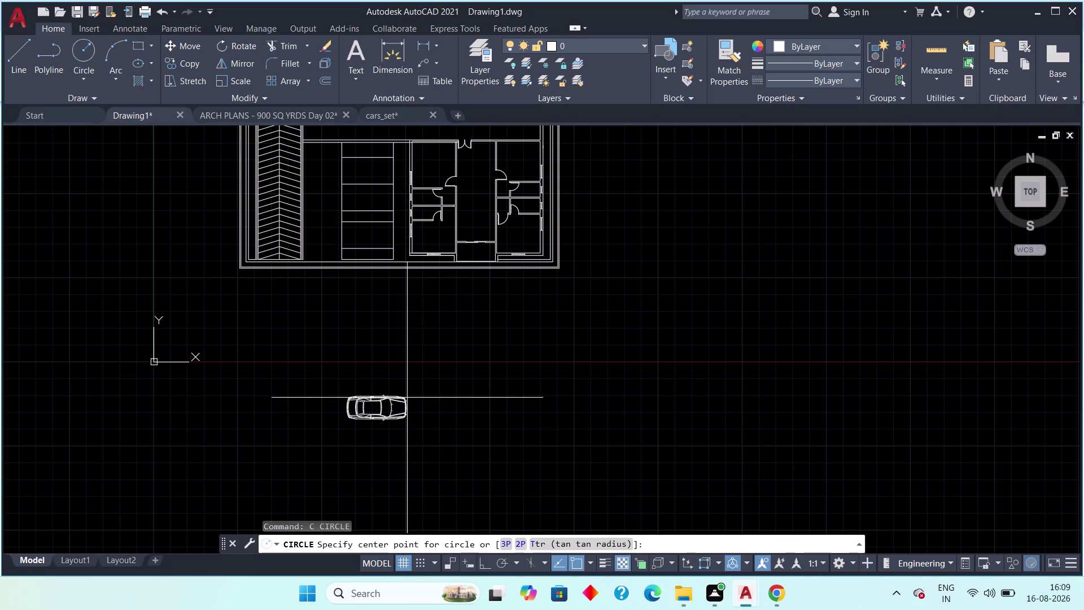
click(404, 401)
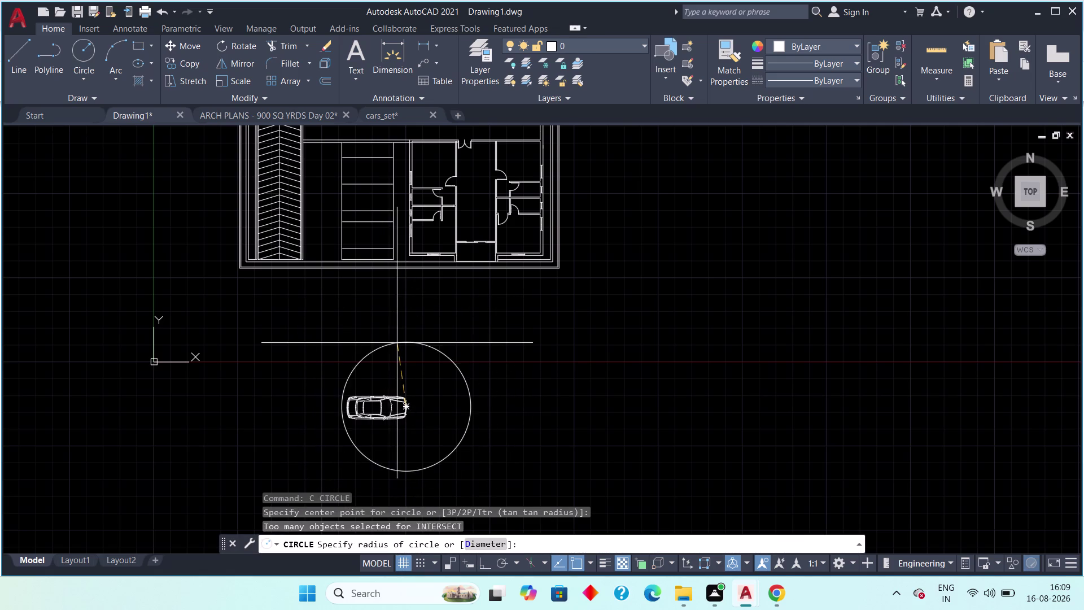
key(Escape)
key(Escape)
key(Escape)
Window-select the car block and start COPY with CO.
drag(427, 357, 375, 396)
click(336, 427)
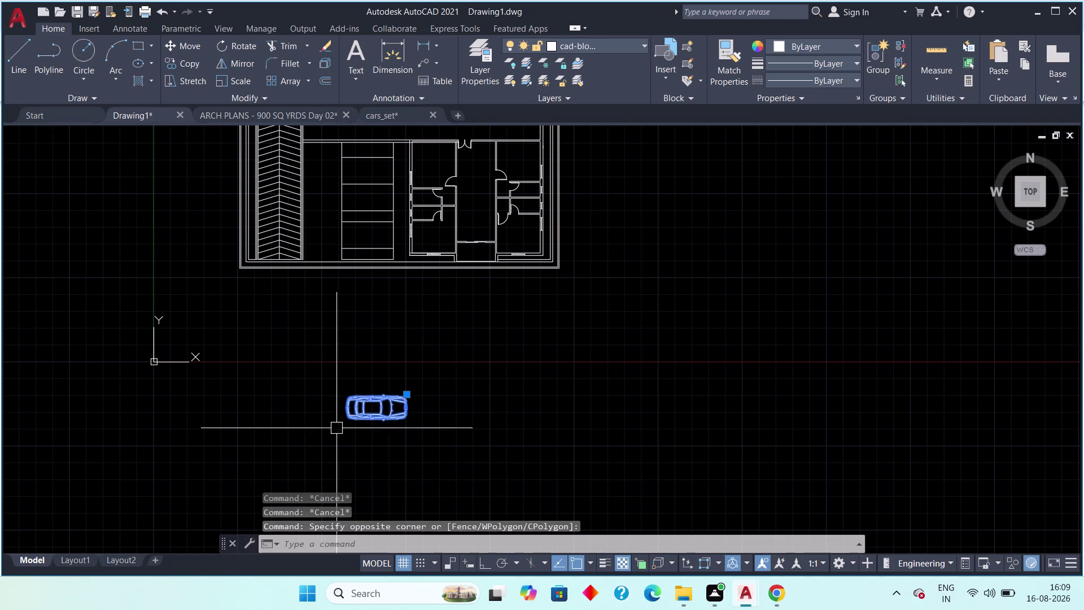
key(c)
text(o)
key(space)
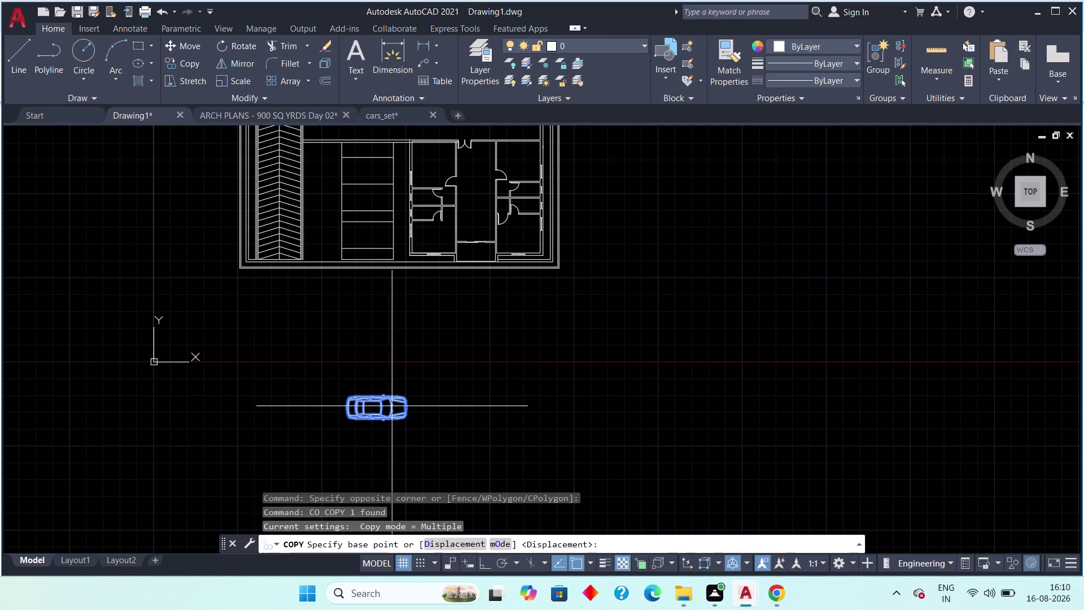
Drop a copy of the sedan into the lowest parking bay.
click(389, 396)
scroll(up, 3)
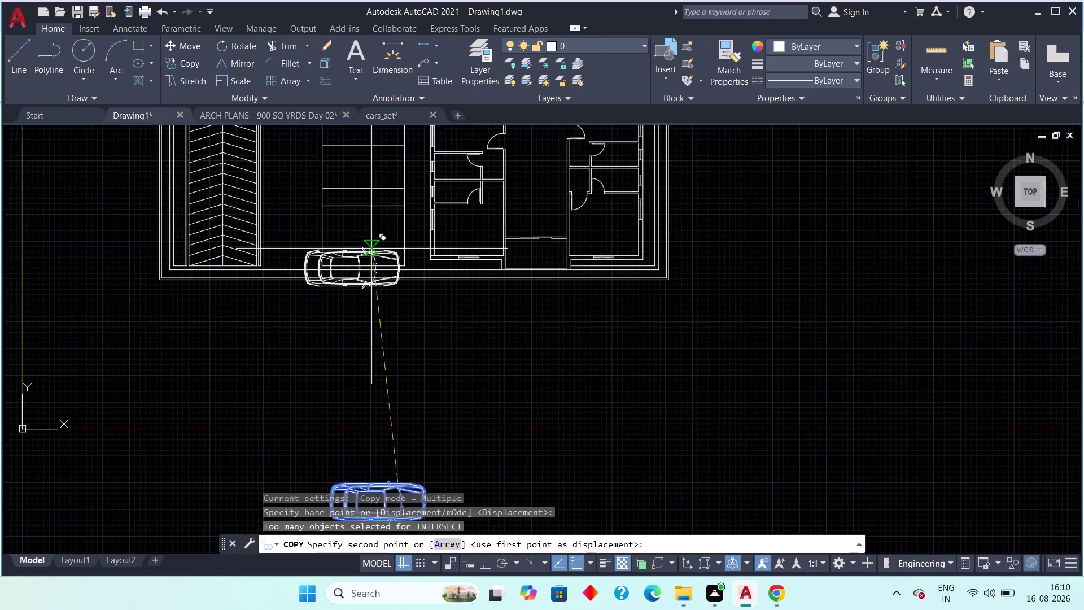
scroll(up, 3)
middle_drag(372, 249, 370, 322)
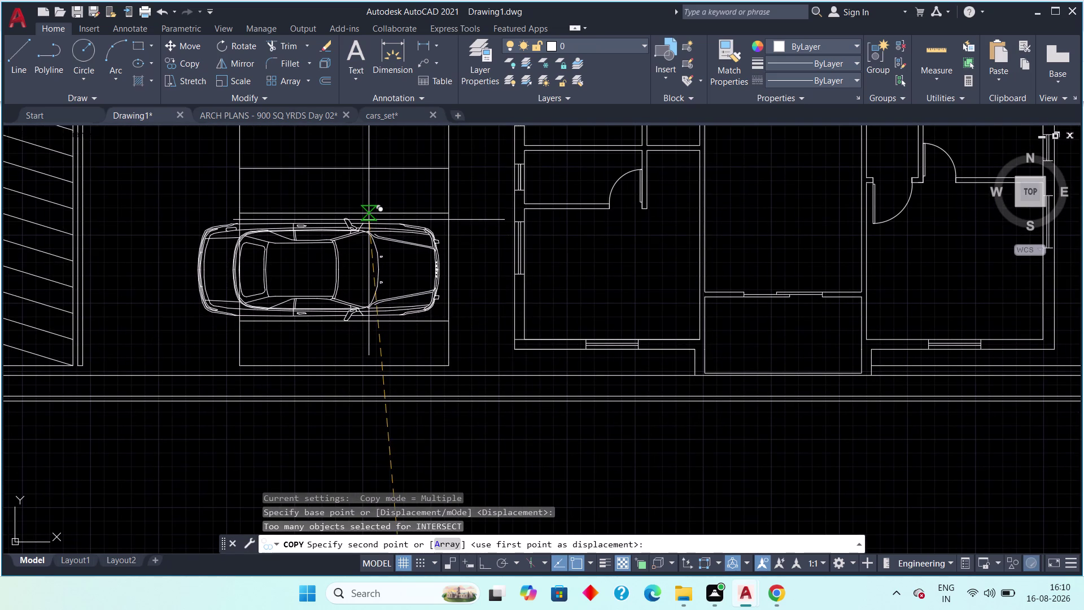
click(369, 220)
key(Escape)
key(Escape)
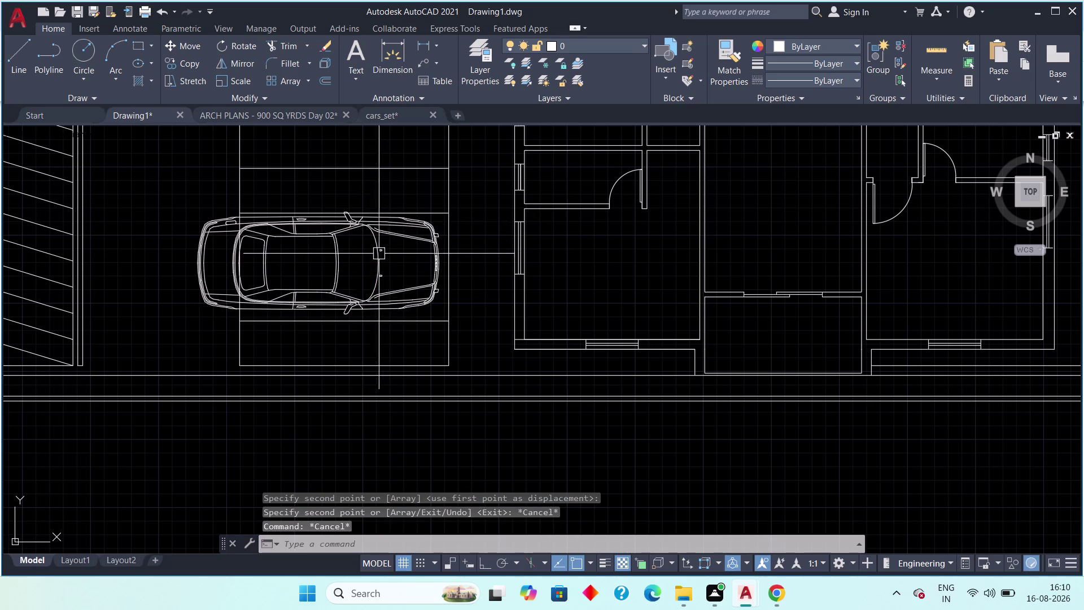
Scale the copied car down with SC so it fits the bay.
click(375, 255)
key(s)
key(c)
key(space)
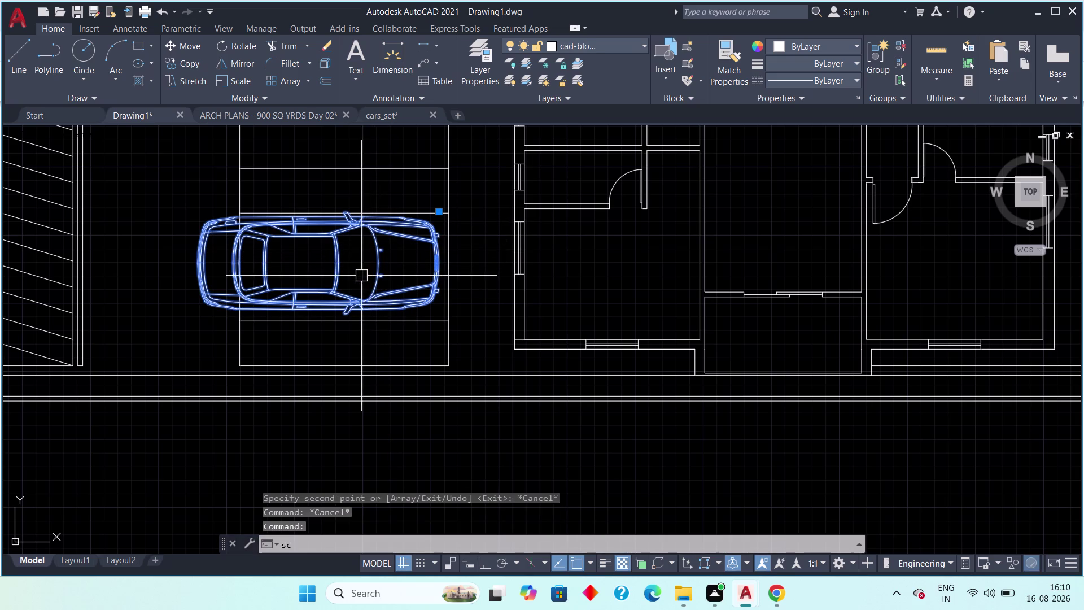
click(435, 231)
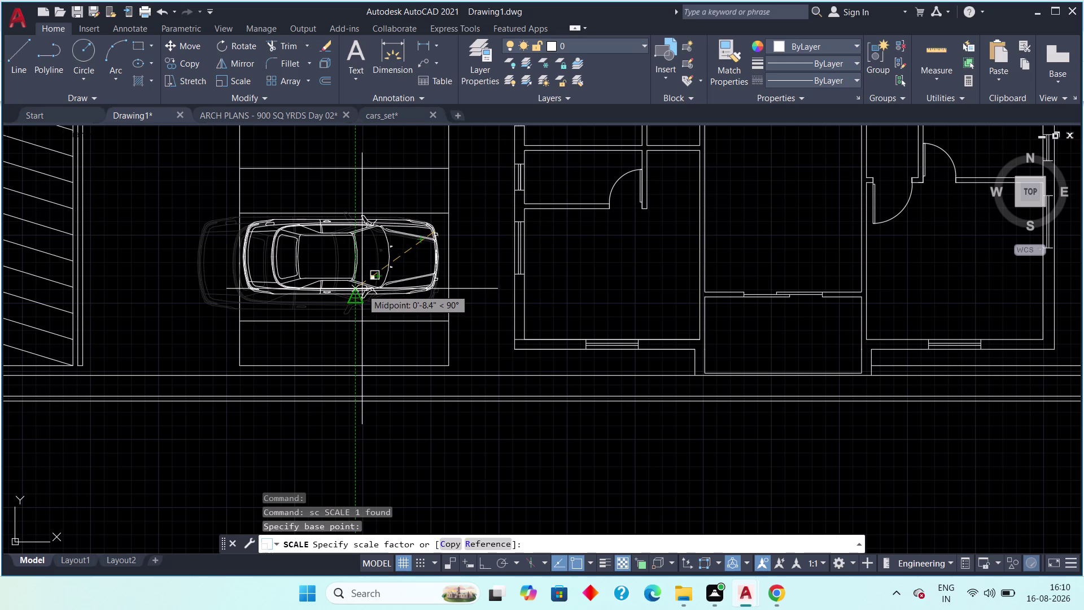
click(362, 288)
key(Escape)
key(Escape)
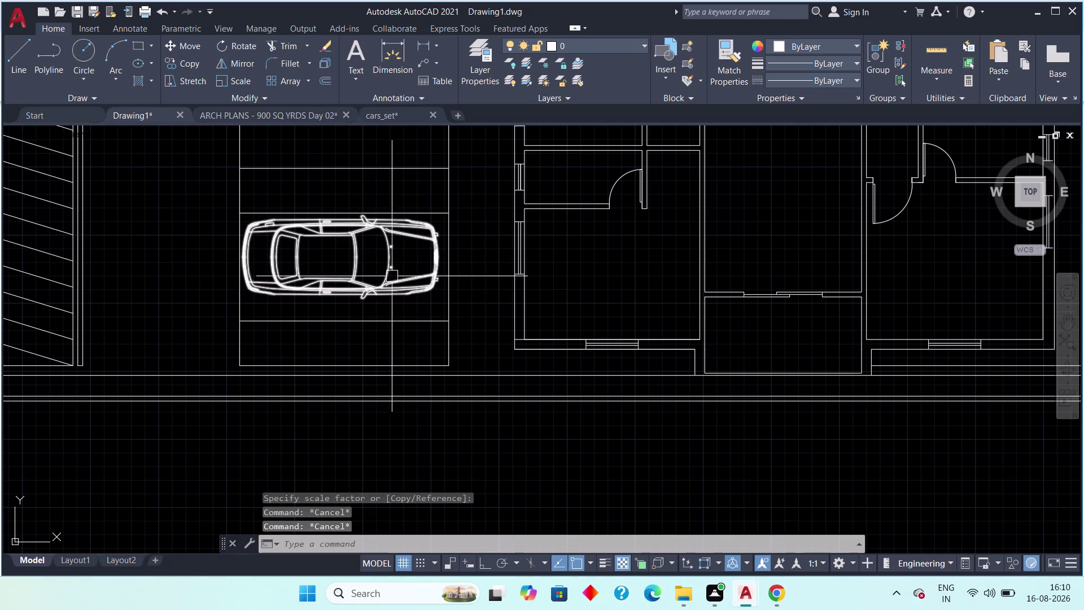
Move the scaled car to centre it within the bay.
middle_drag(392, 276, 389, 307)
click(384, 296)
key(m)
key(space)
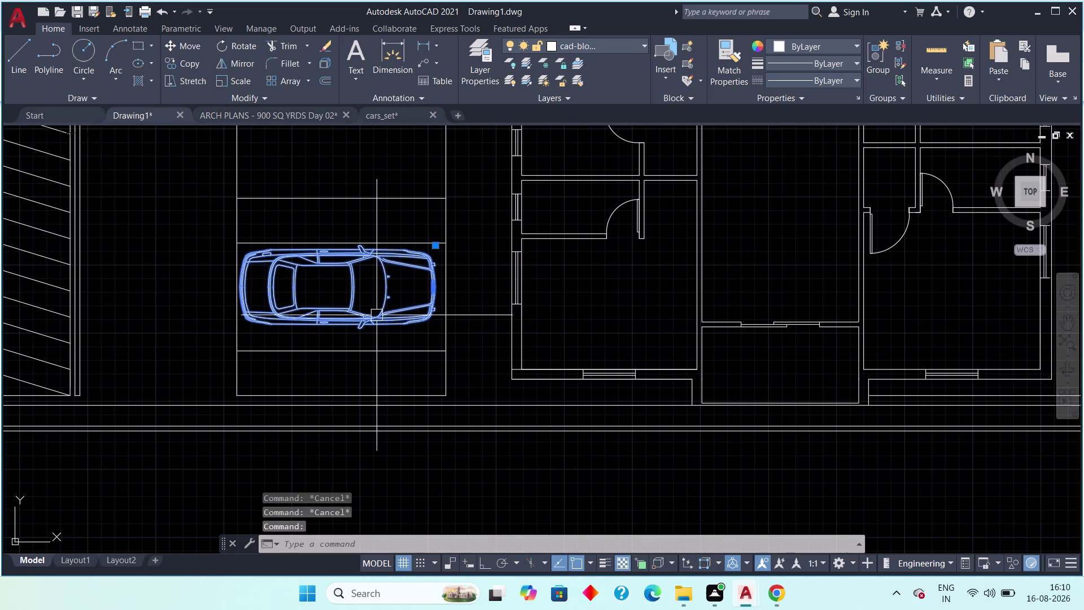
click(330, 287)
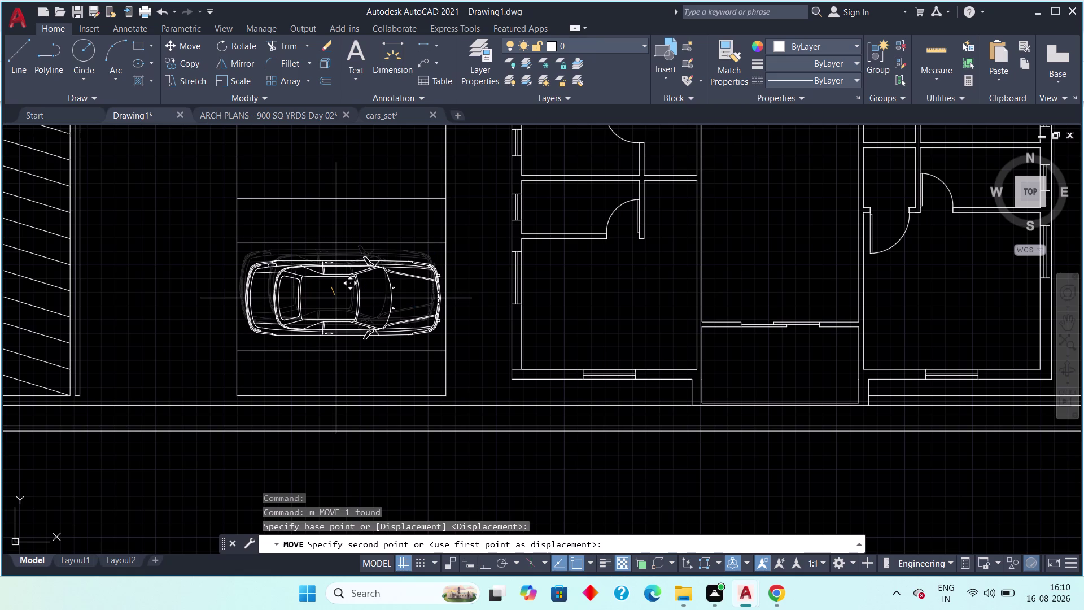
click(336, 298)
key(Escape)
key(Escape)
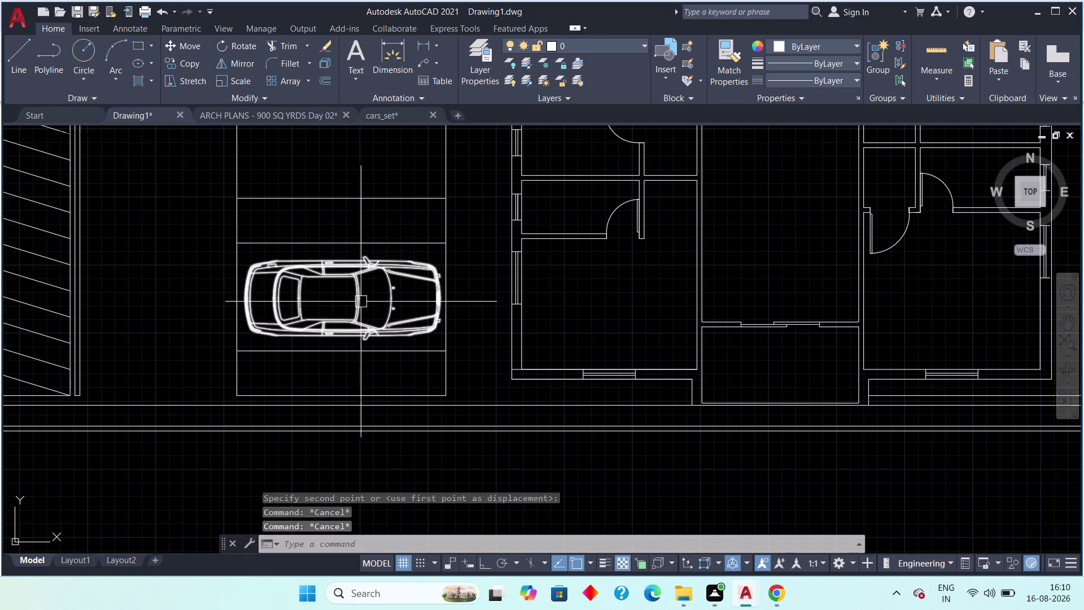
Select the leftover original car below the building.
scroll(down, 3)
middle_drag(369, 372, 366, 297)
drag(418, 367, 323, 411)
click(287, 435)
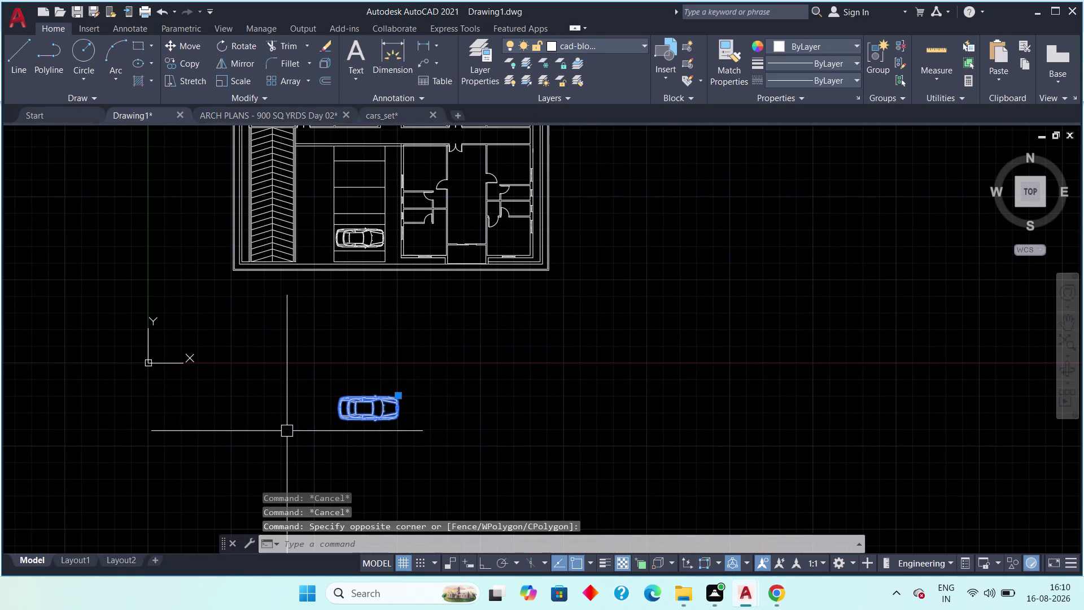
Delete the leftover car below the building.
key(Delete)
middle_drag(313, 296, 293, 364)
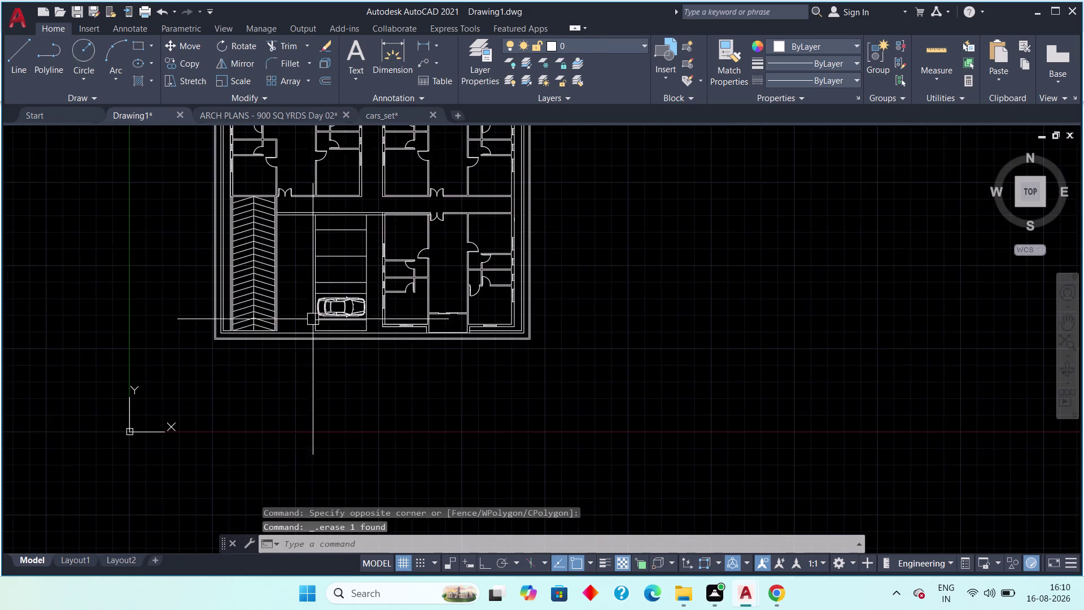
scroll(up, 3)
Copy the bay car straight upward with Ortho into the two bays above.
click(360, 306)
key(c)
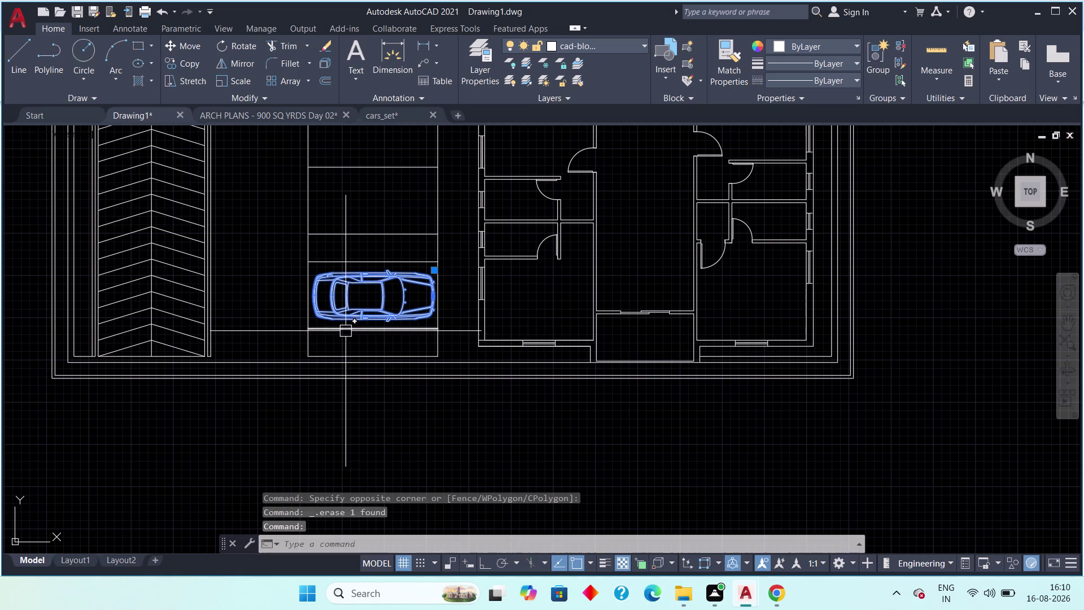
key(o)
key(space)
key(F8)
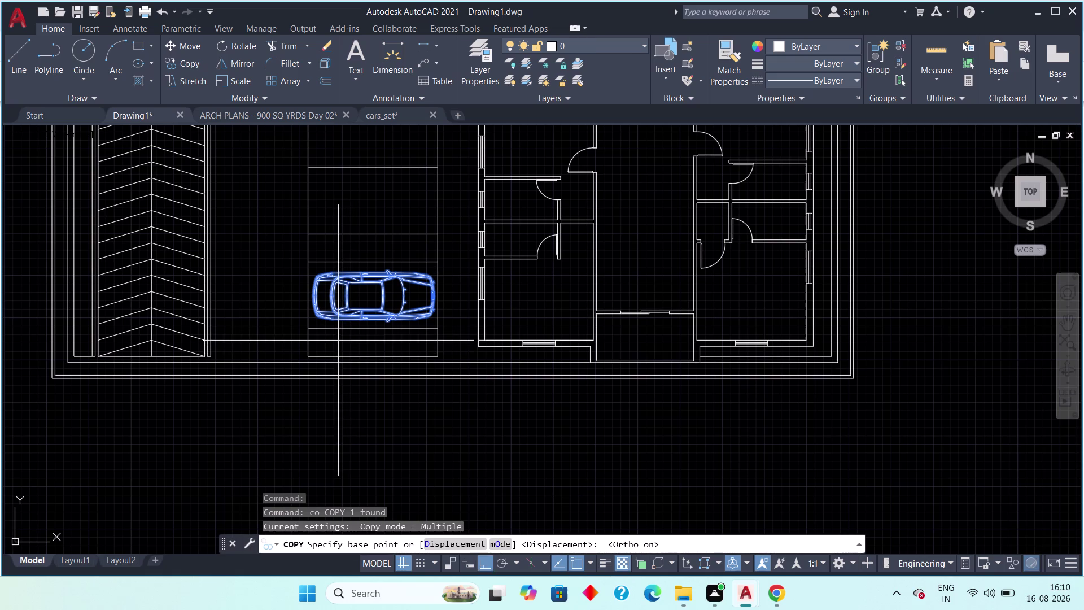
middle_drag(339, 341, 285, 388)
middle_drag(344, 306, 307, 345)
scroll(up, 3)
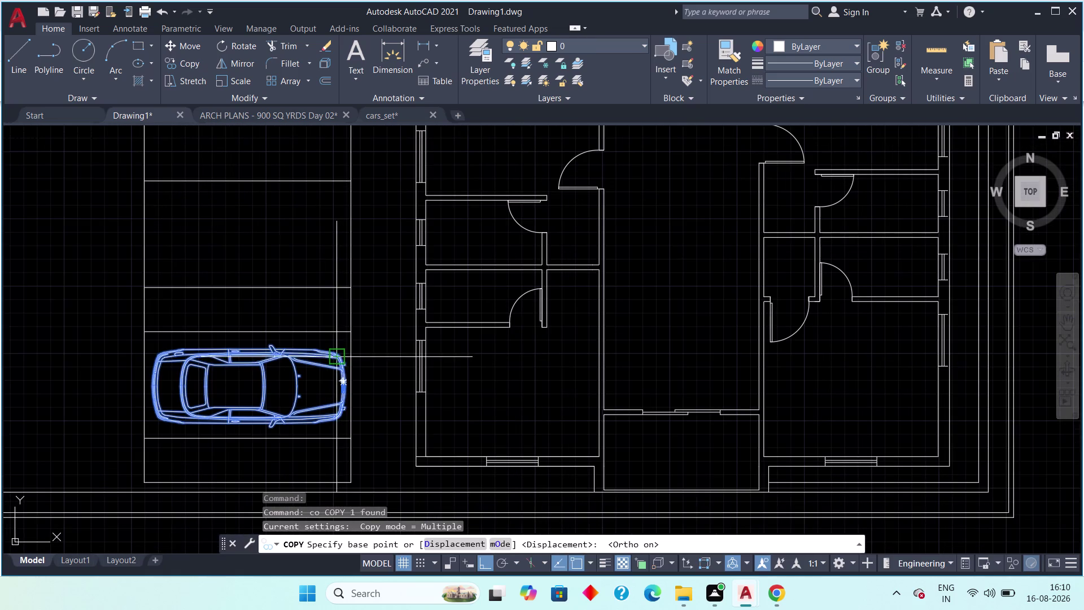
click(336, 361)
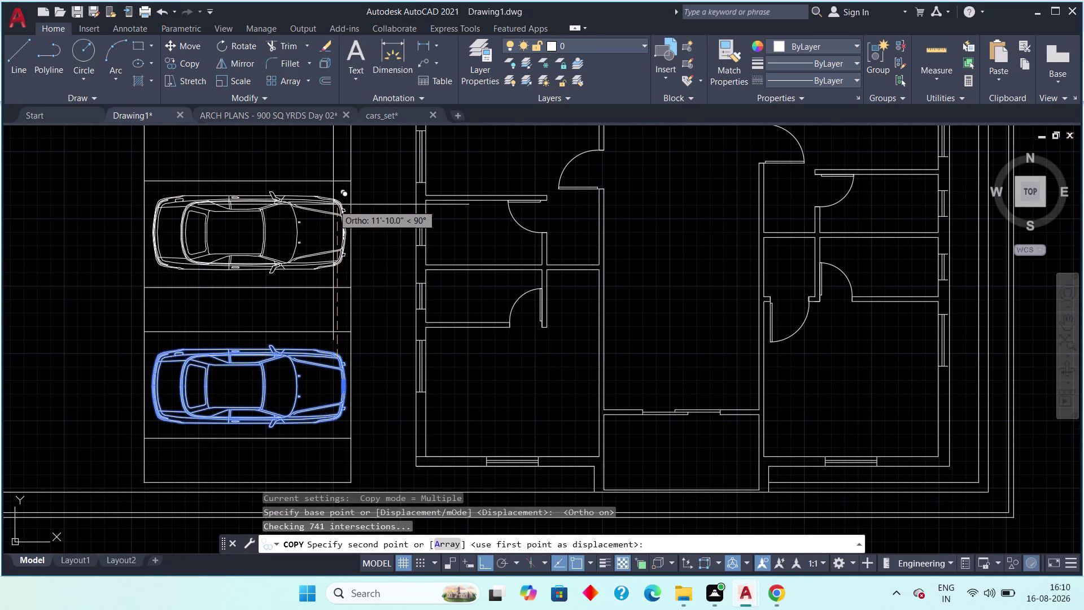
click(334, 205)
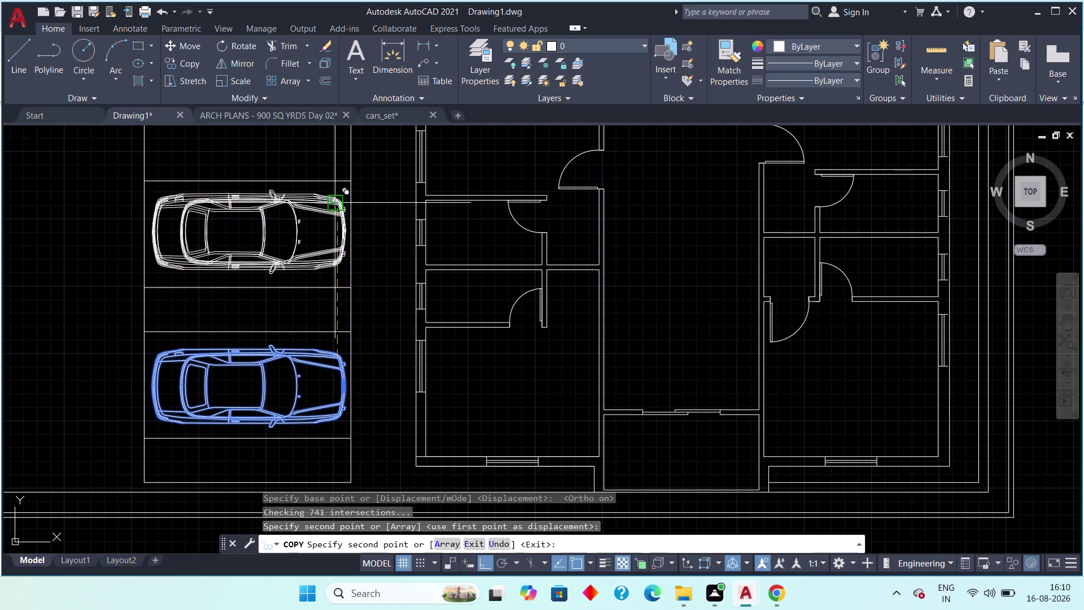
middle_drag(334, 205, 311, 360)
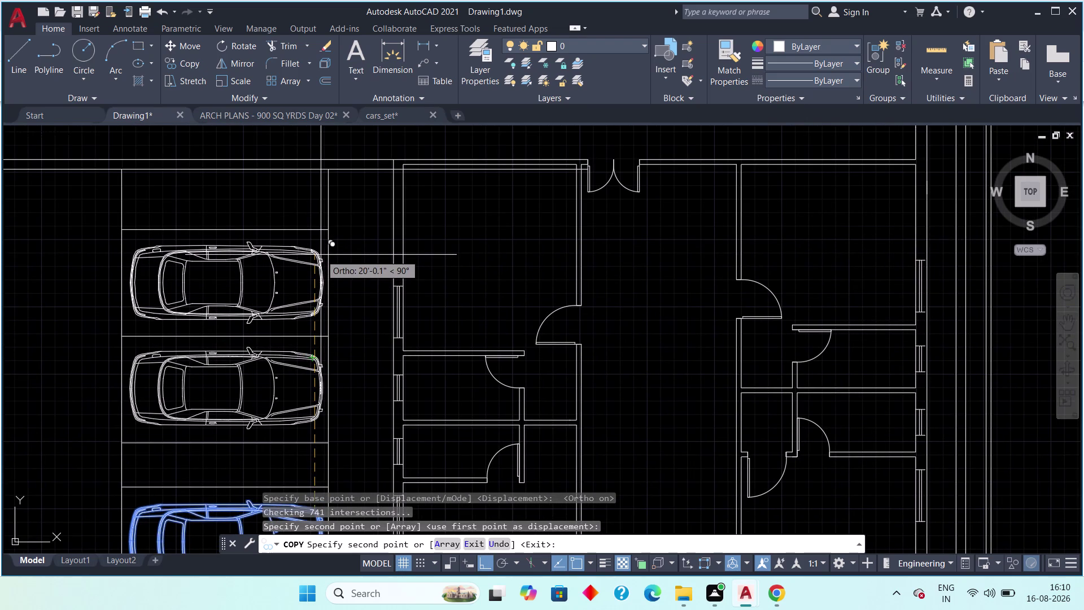
click(321, 255)
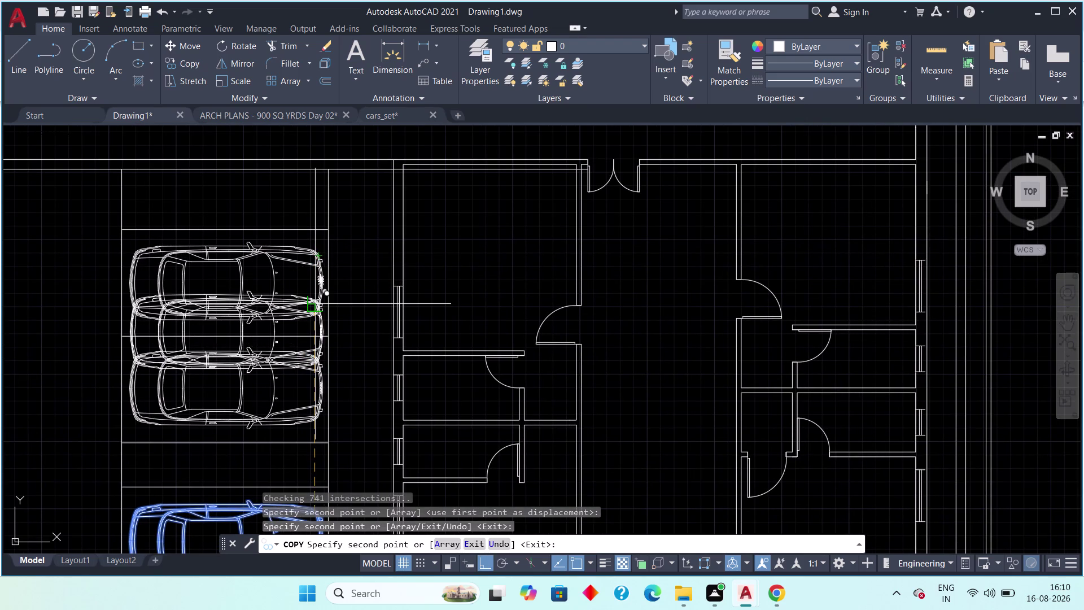
key(Escape)
key(F8)
scroll(down, 3)
middle_drag(304, 357, 283, 286)
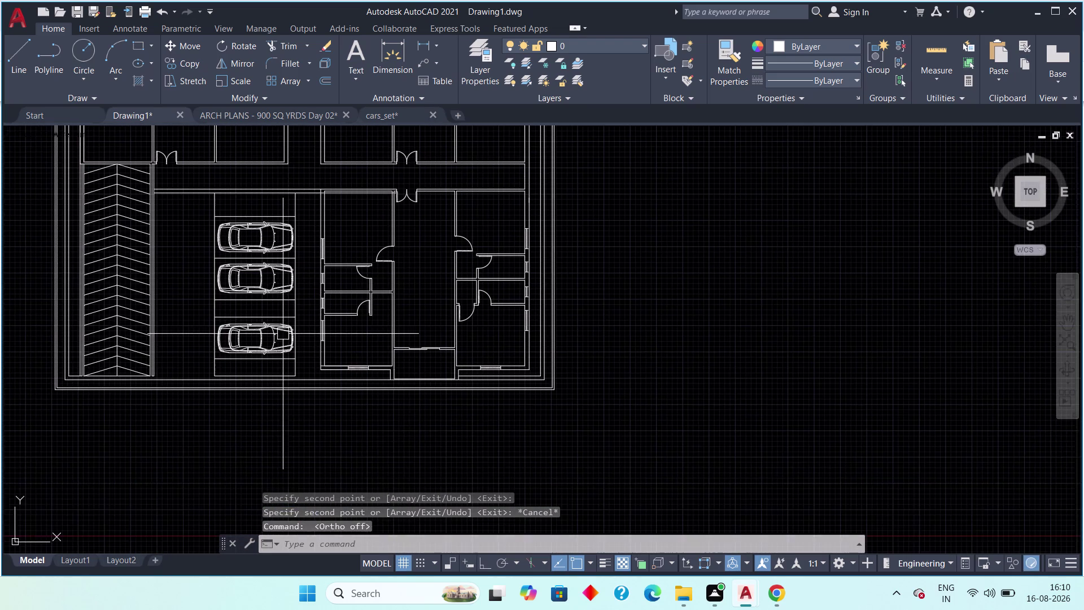
Pan and zoom to frame the building plan and its parking bays.
scroll(up, 3)
middle_drag(266, 355, 313, 358)
scroll(down, 3)
middle_drag(357, 373, 387, 419)
scroll(down, 3)
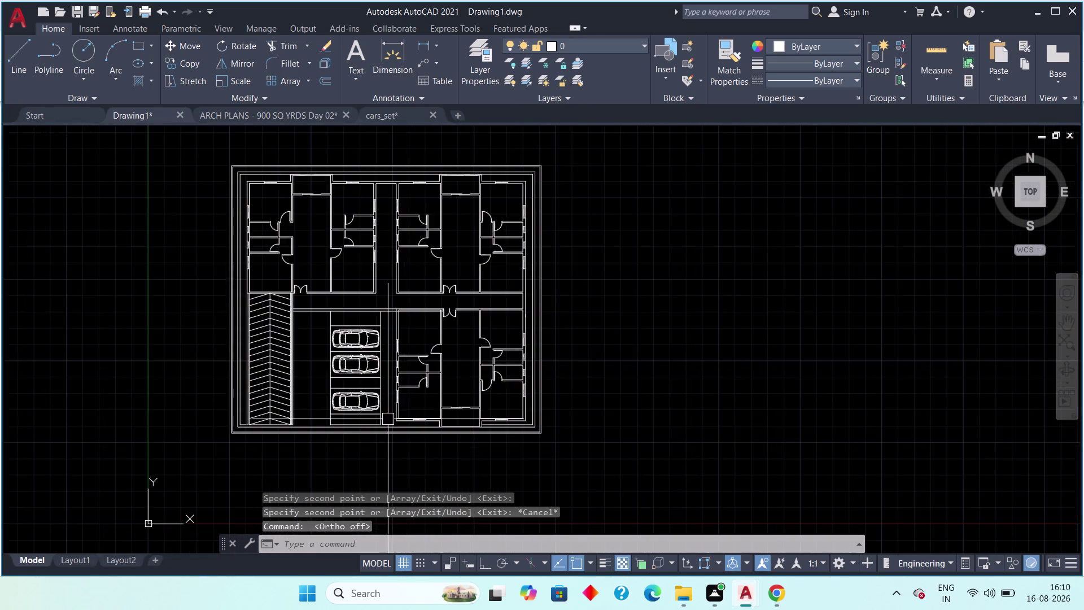
scroll(down, 3)
middle_drag(476, 403, 627, 406)
scroll(up, 3)
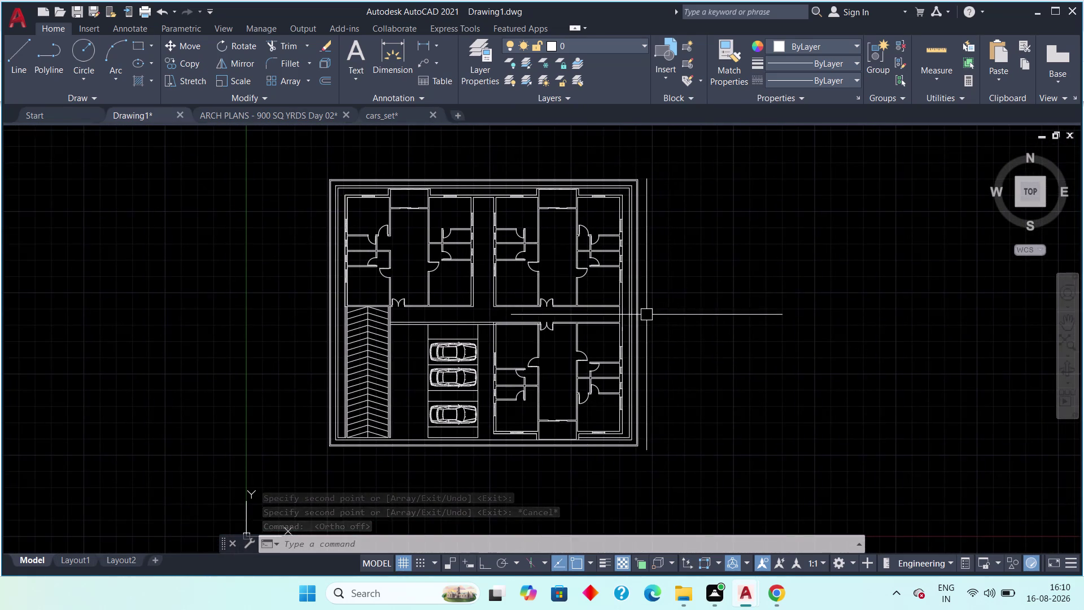
scroll(up, 3)
middle_drag(649, 338, 703, 364)
scroll(down, 3)
middle_drag(722, 370, 683, 374)
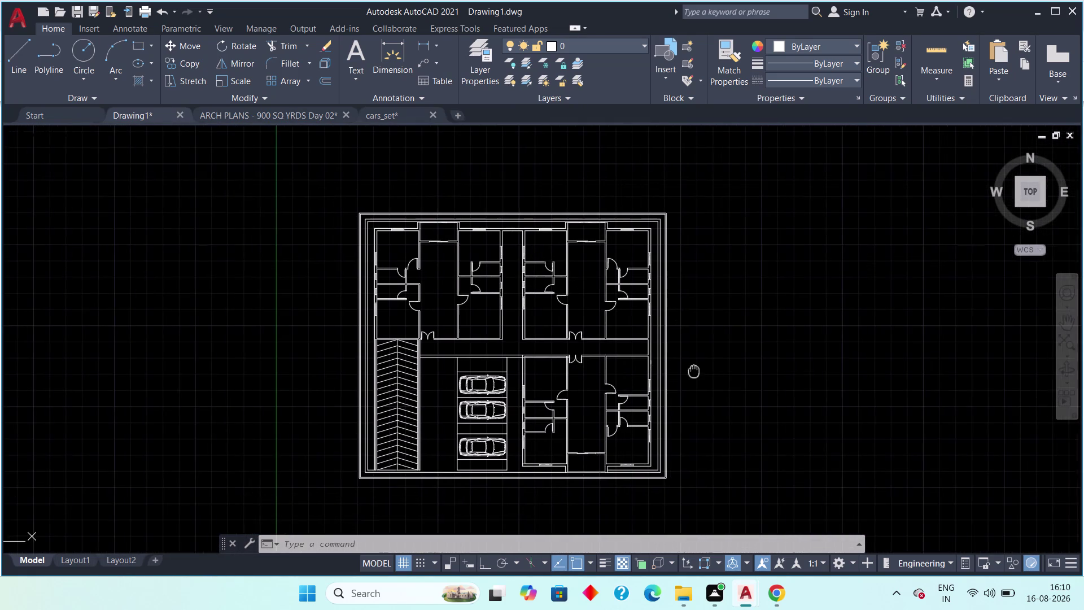
middle_drag(684, 374, 664, 375)
middle_drag(639, 368, 692, 355)
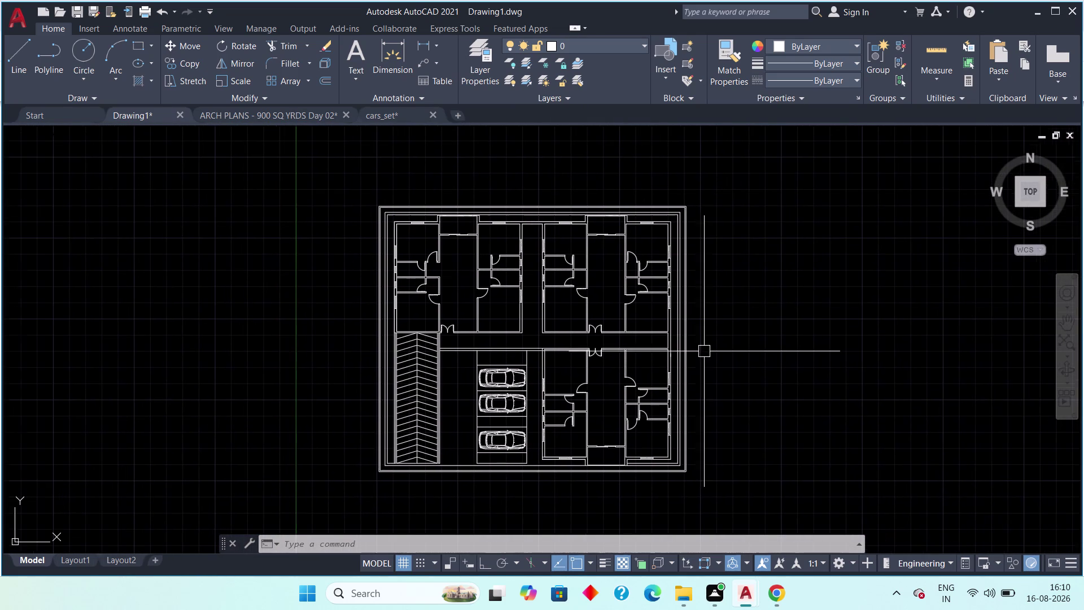
Switch to the ARCH PLANS - 900 SQ YRDS Day 02 reference drawing.
scroll(up, 3)
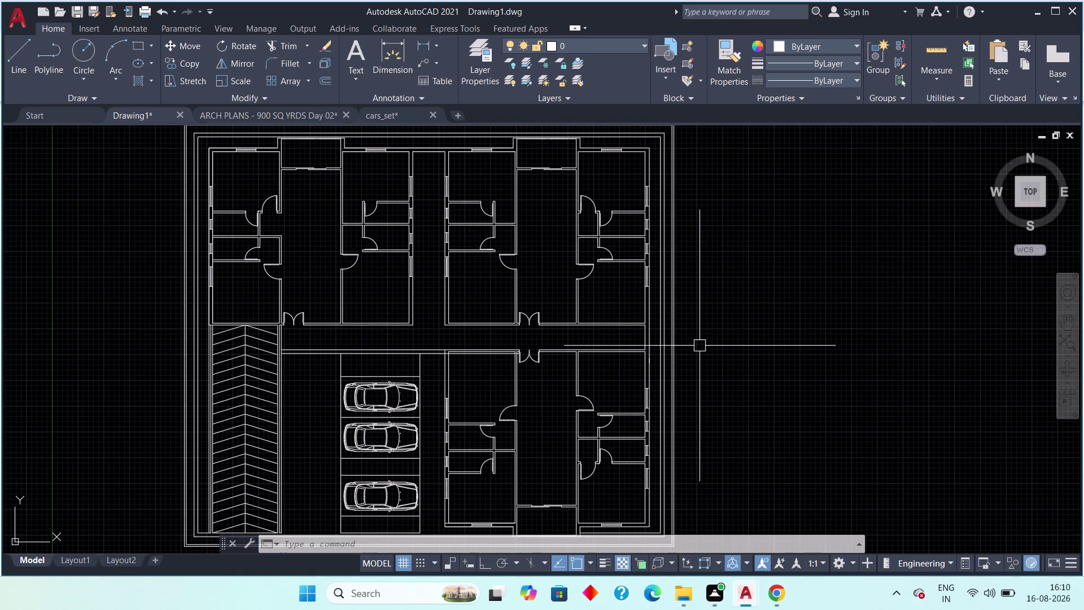
scroll(down, 3)
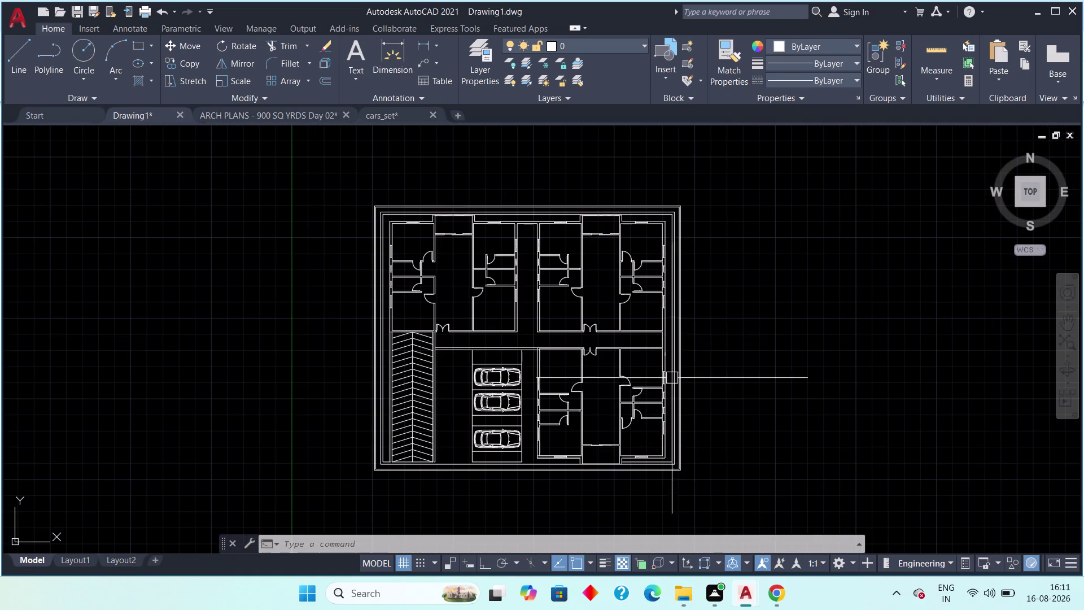
click(260, 116)
scroll(down, 3)
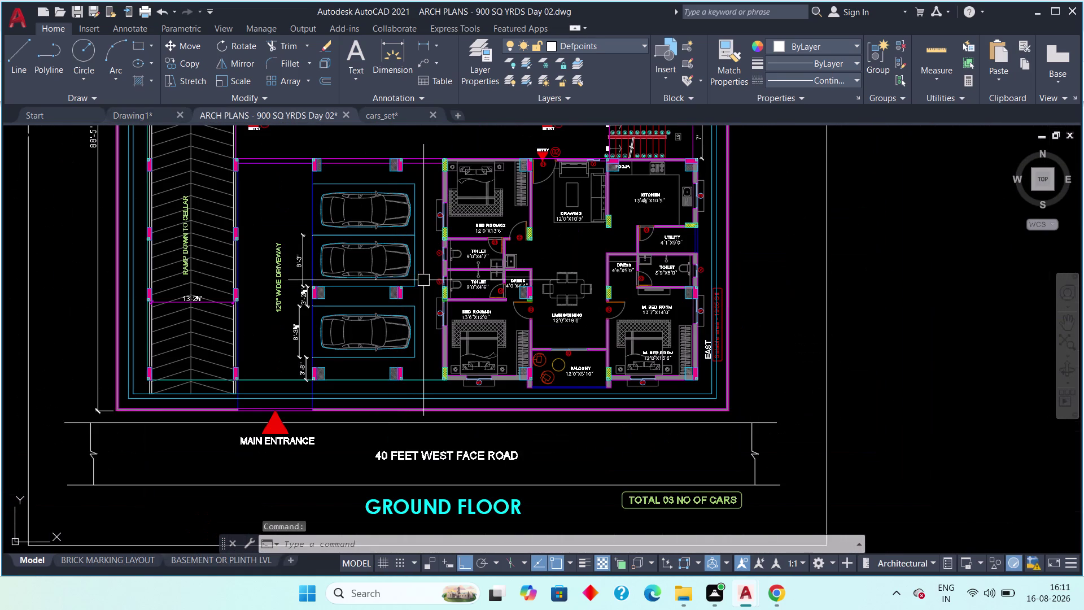
Close the cars_set drawing, answer the save prompt, and return to Drawing1.
middle_drag(424, 290, 419, 341)
scroll(down, 3)
scroll(down, 3)
middle_drag(419, 332, 407, 350)
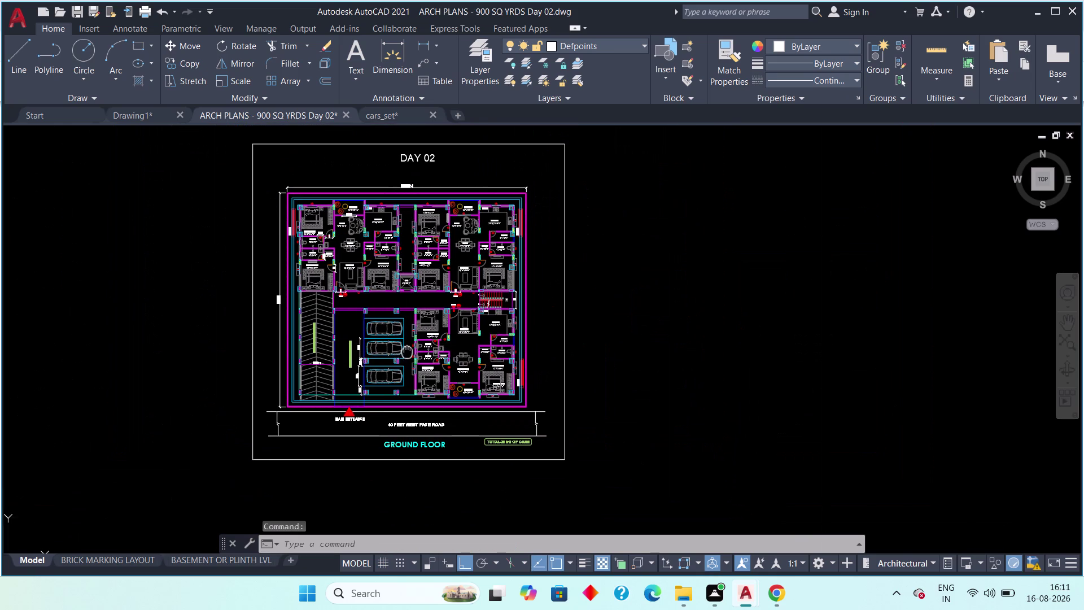
click(431, 114)
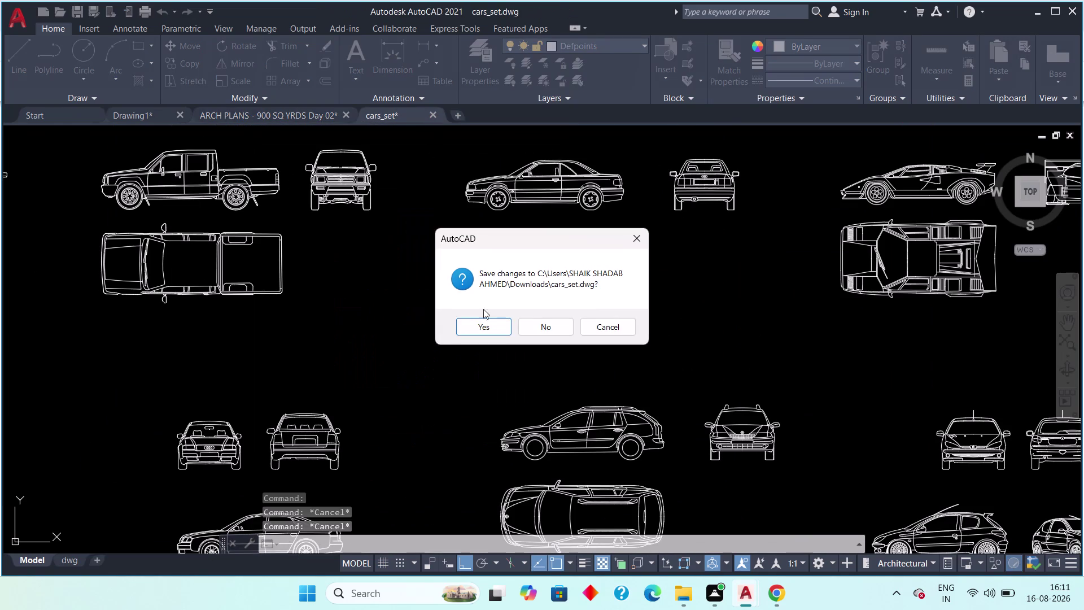
click(543, 323)
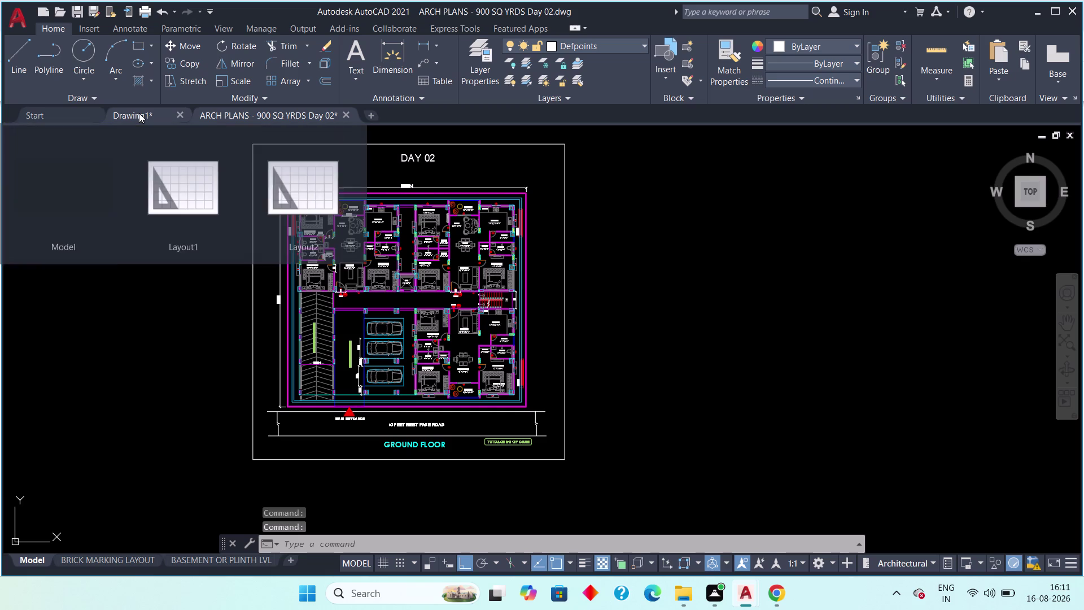
click(138, 113)
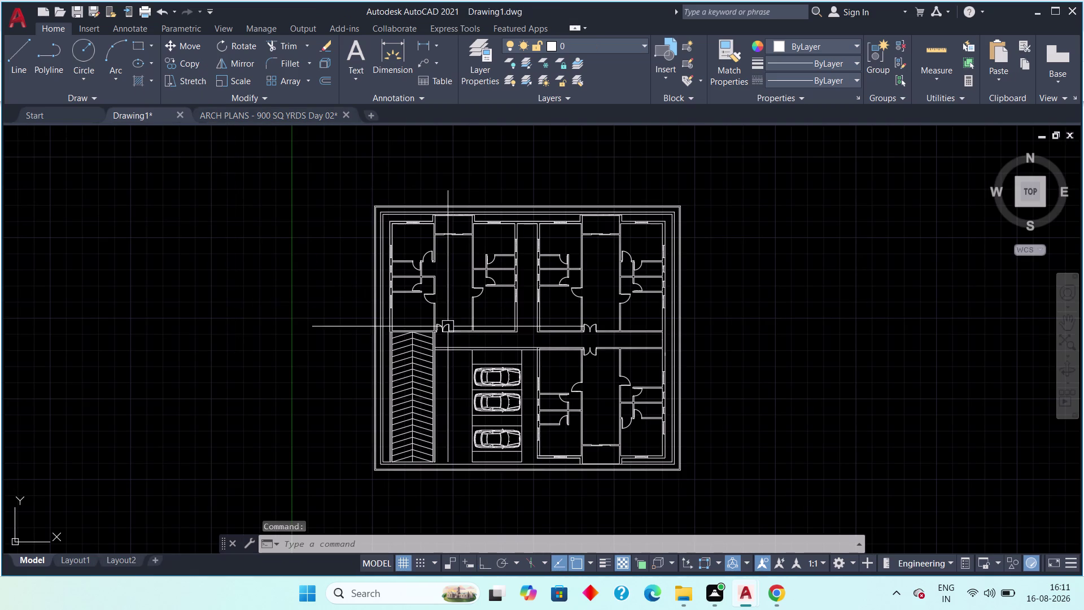
middle_drag(556, 309, 415, 296)
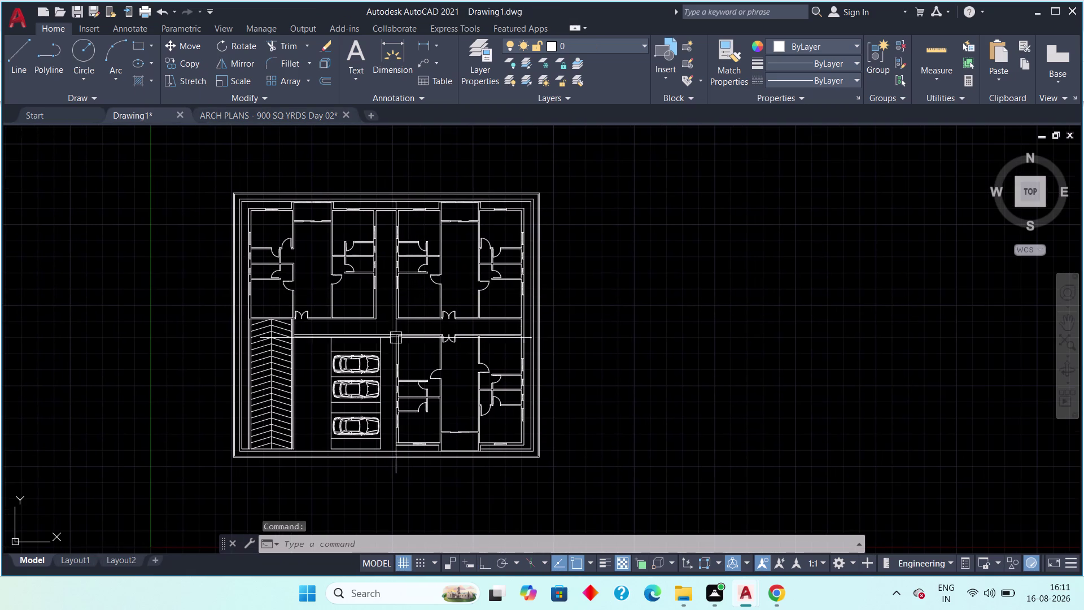
scroll(up, 3)
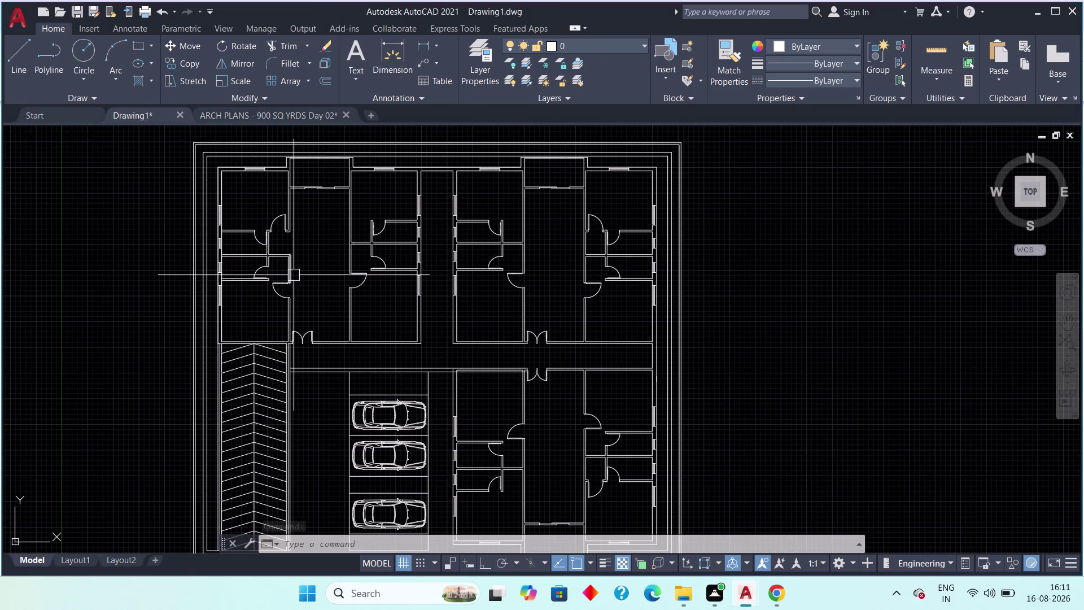
middle_drag(396, 353, 392, 323)
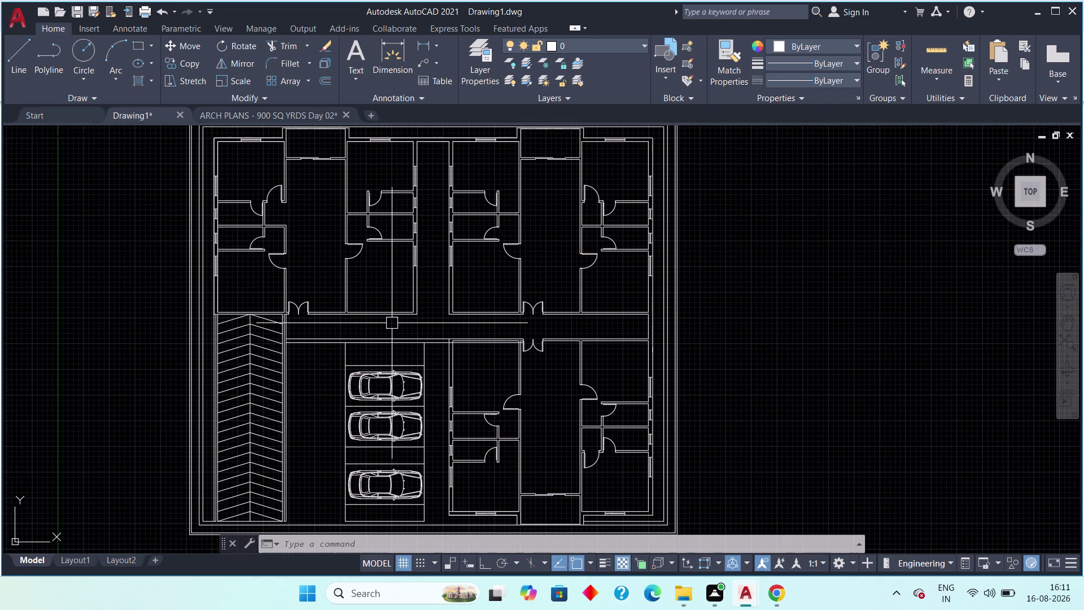
scroll(down, 3)
middle_drag(395, 334, 356, 365)
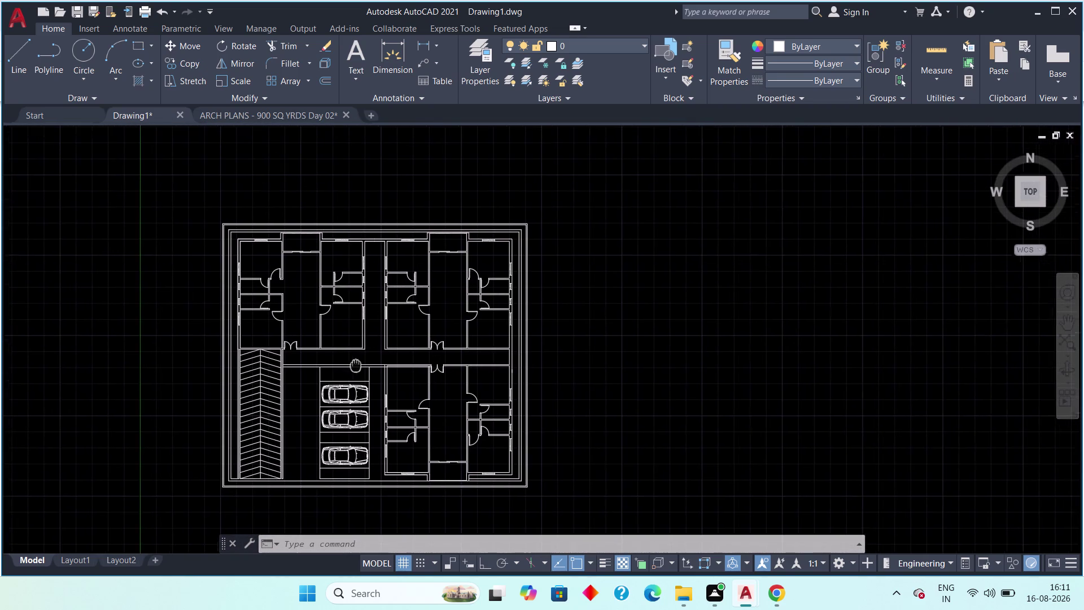
middle_drag(356, 365, 377, 382)
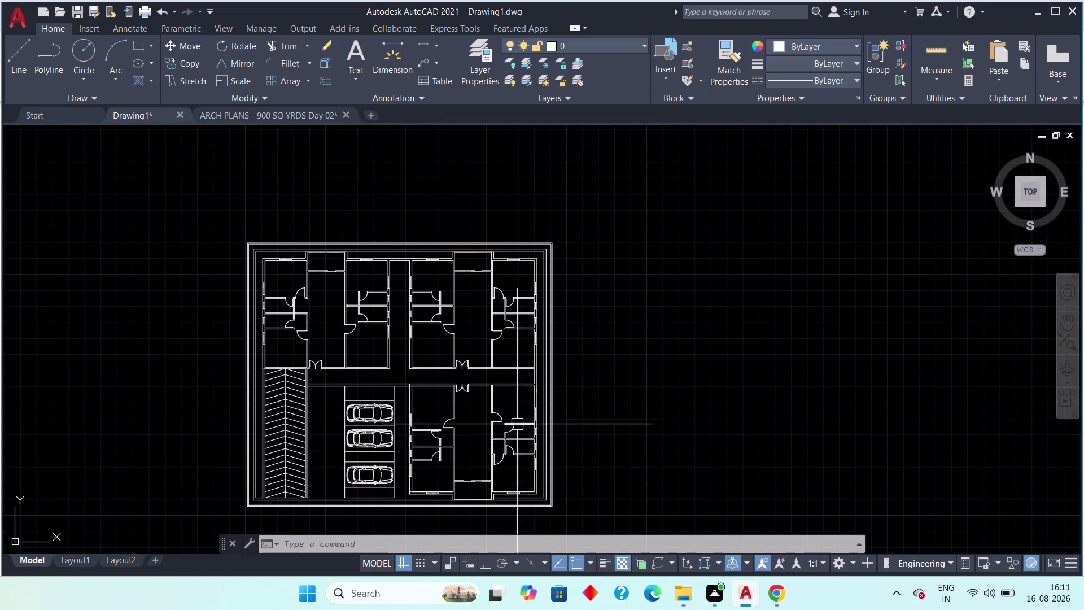
middle_drag(462, 401, 466, 364)
scroll(up, 3)
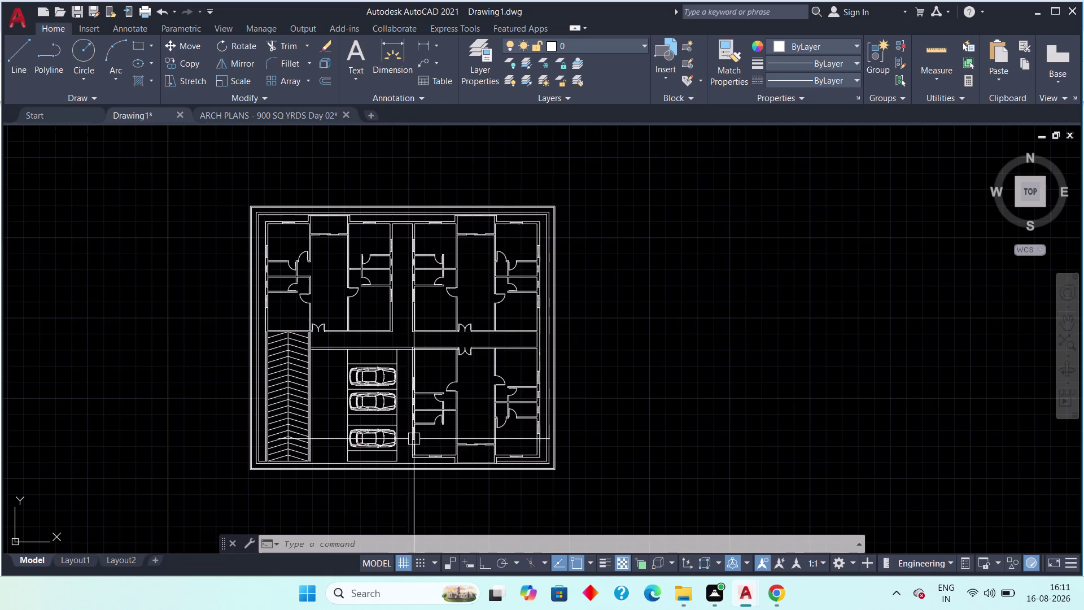
scroll(up, 3)
middle_drag(429, 443, 425, 311)
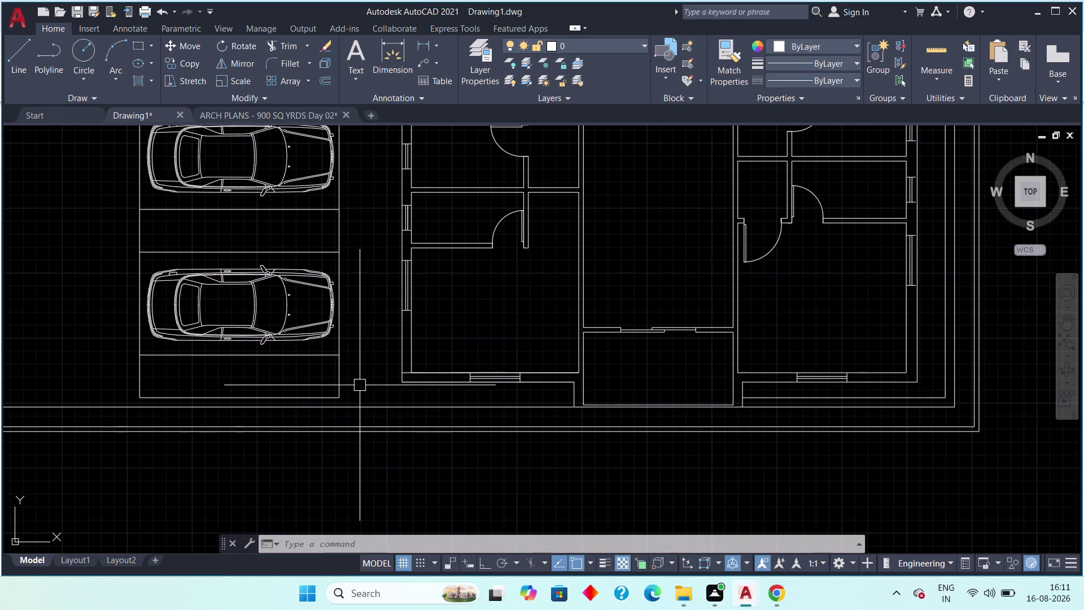
middle_drag(360, 387, 525, 383)
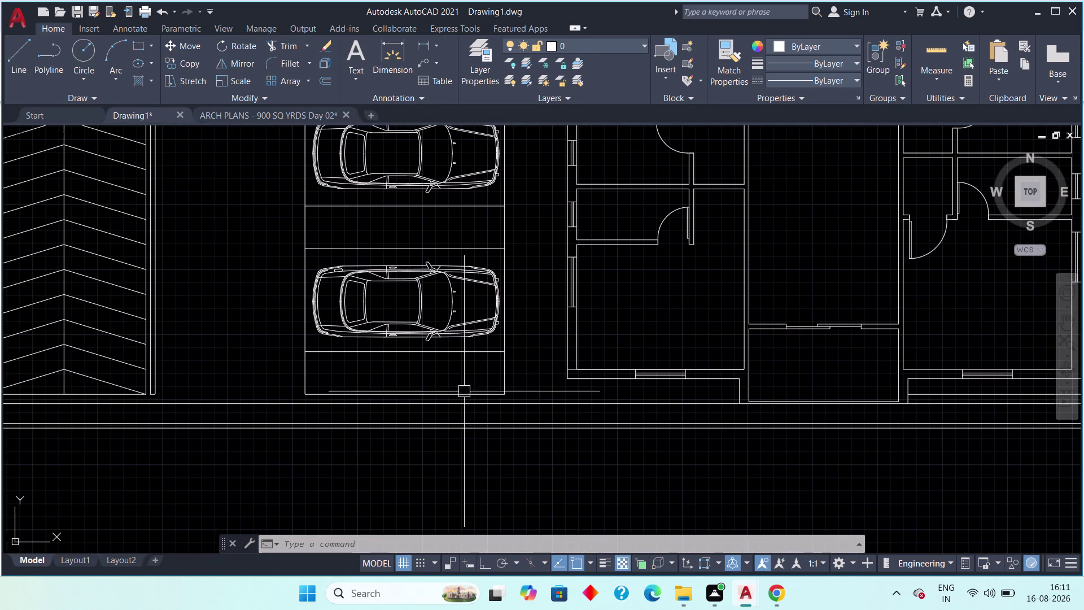
click(358, 396)
scroll(up, 3)
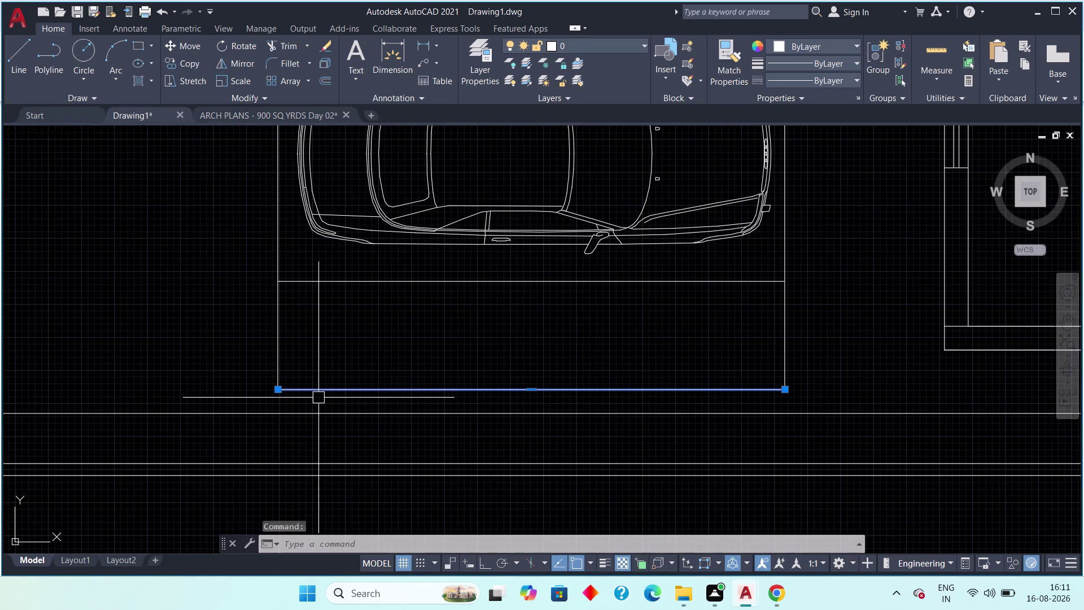
Stretch the bay line's left endpoint out to the ramp side.
click(277, 392)
middle_drag(243, 393, 410, 388)
scroll(down, 3)
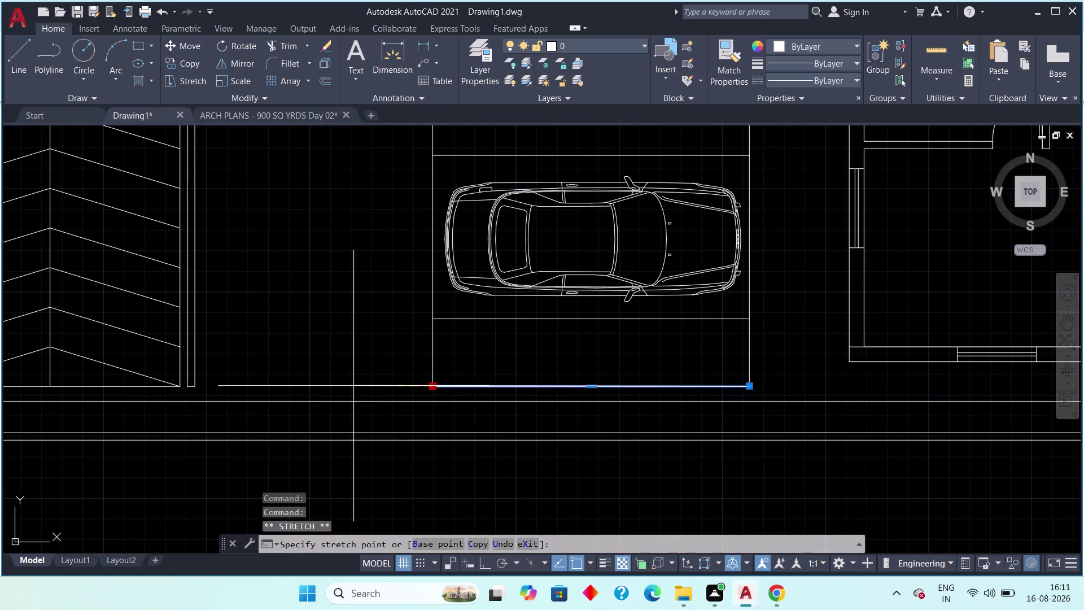
click(197, 391)
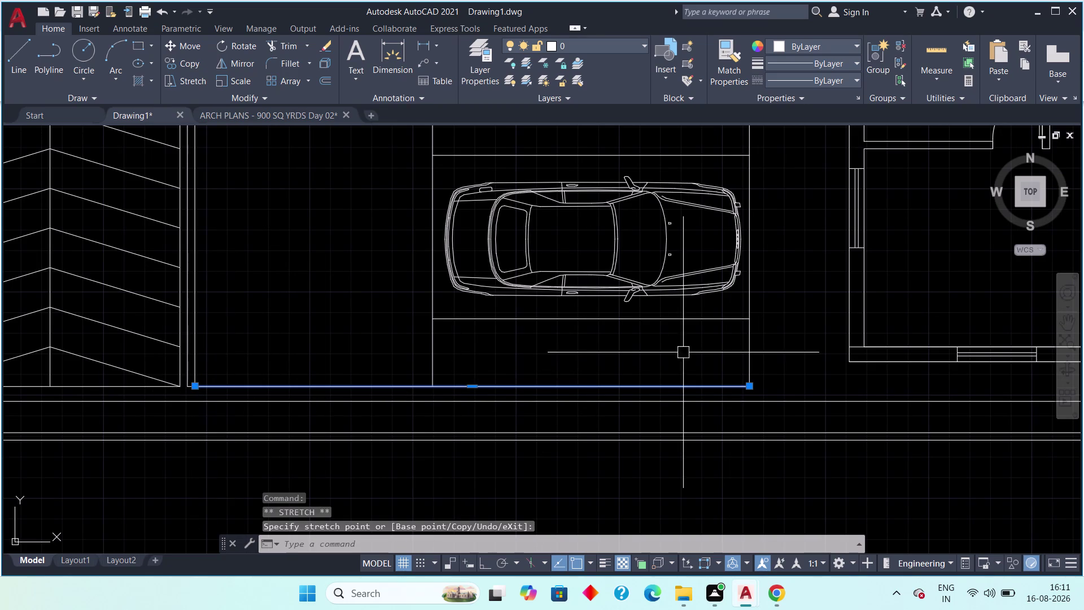
Stretch the line's right endpoint horizontally with Ortho to the building wall.
middle_drag(663, 355, 416, 331)
drag(501, 364, 526, 365)
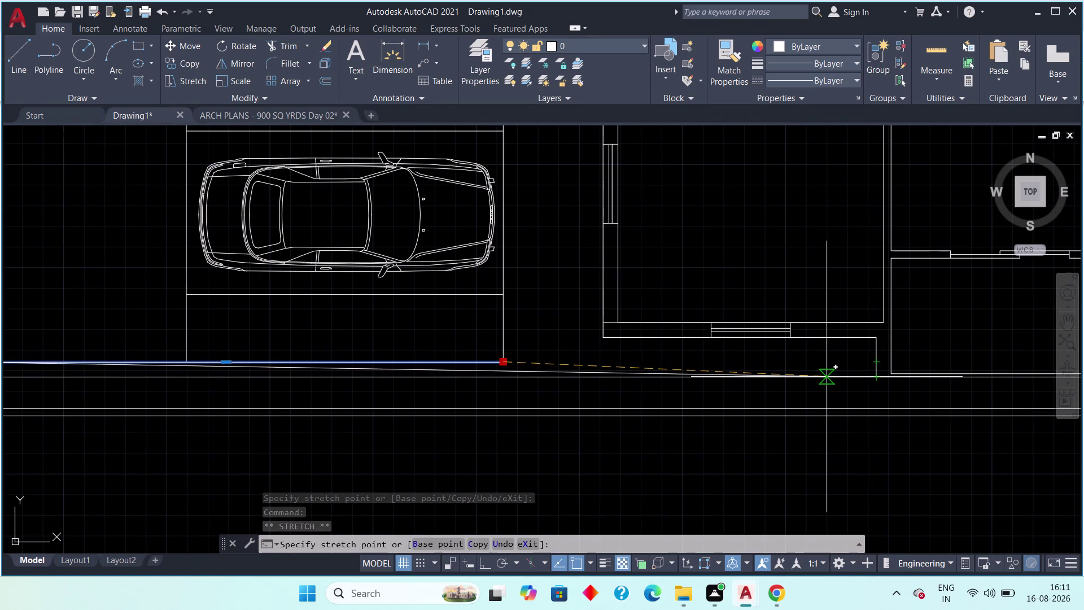
key(F8)
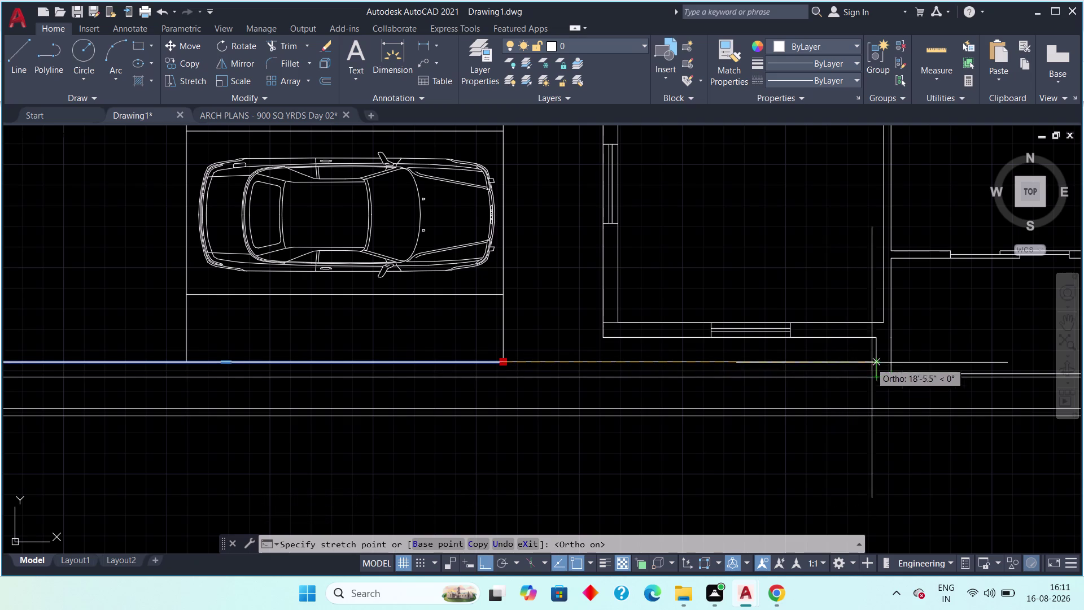
click(878, 364)
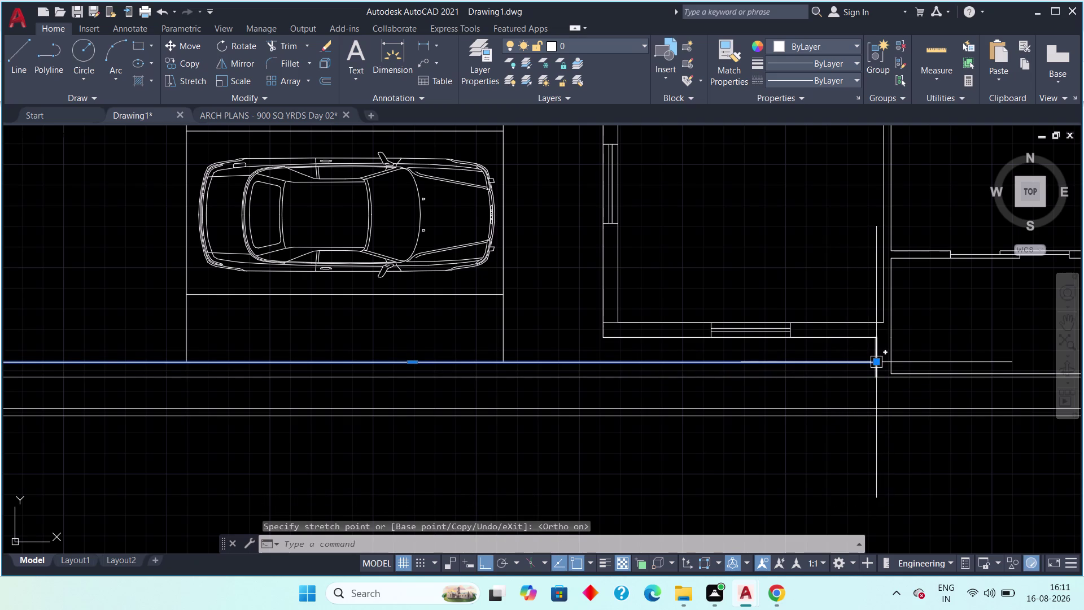
key(F8)
key(Escape)
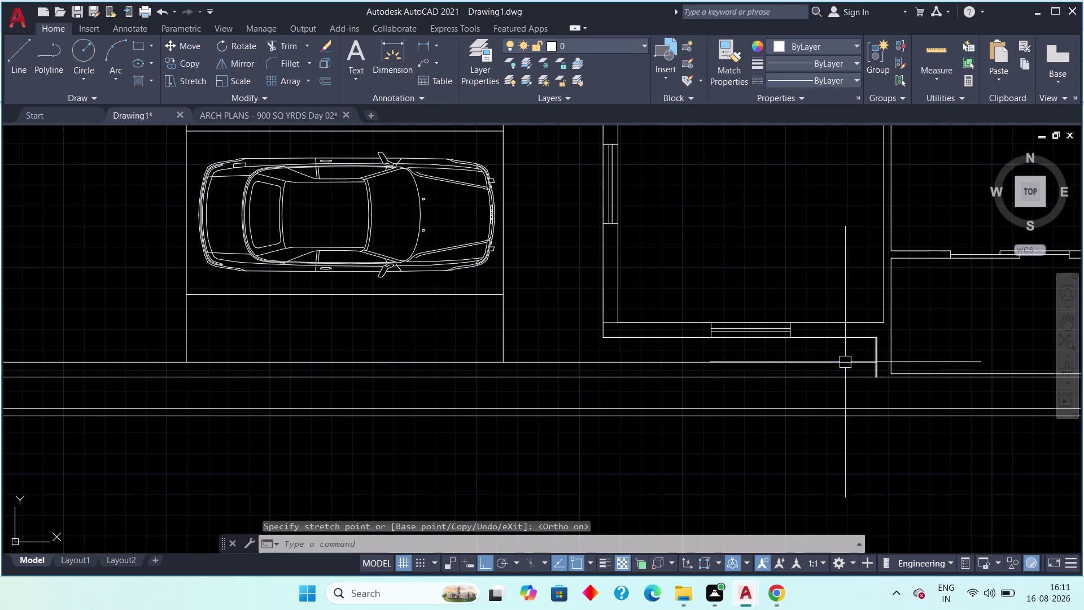
key(Escape)
scroll(down, 3)
middle_drag(654, 345, 658, 360)
middle_drag(564, 356, 519, 373)
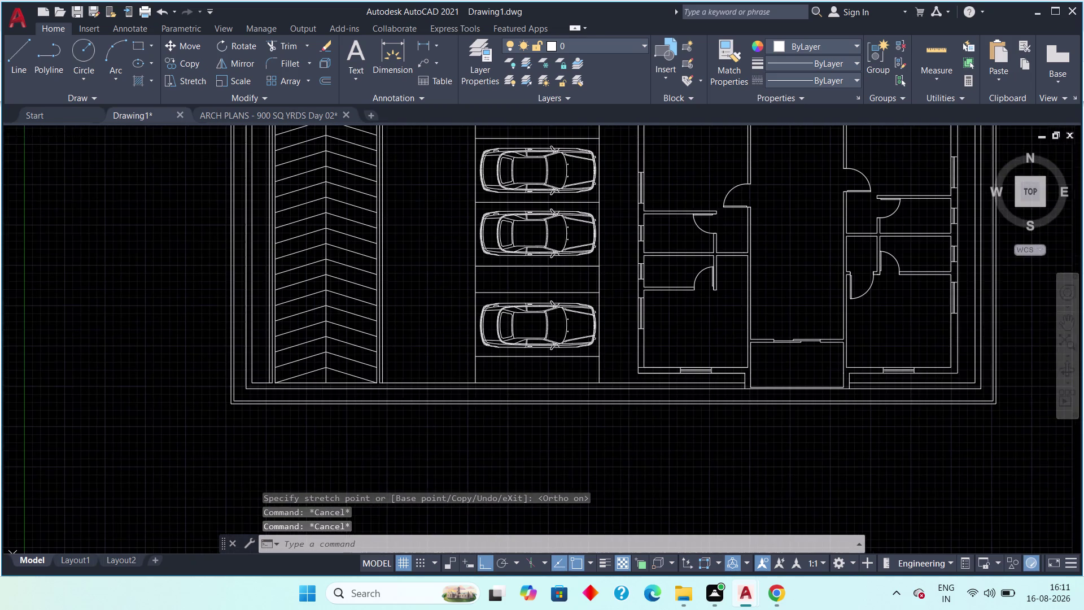
Zoom out over the whole plan with three parked cars, then switch to Chrome's downloads.
middle_drag(519, 374, 457, 406)
scroll(down, 3)
middle_drag(504, 373, 504, 416)
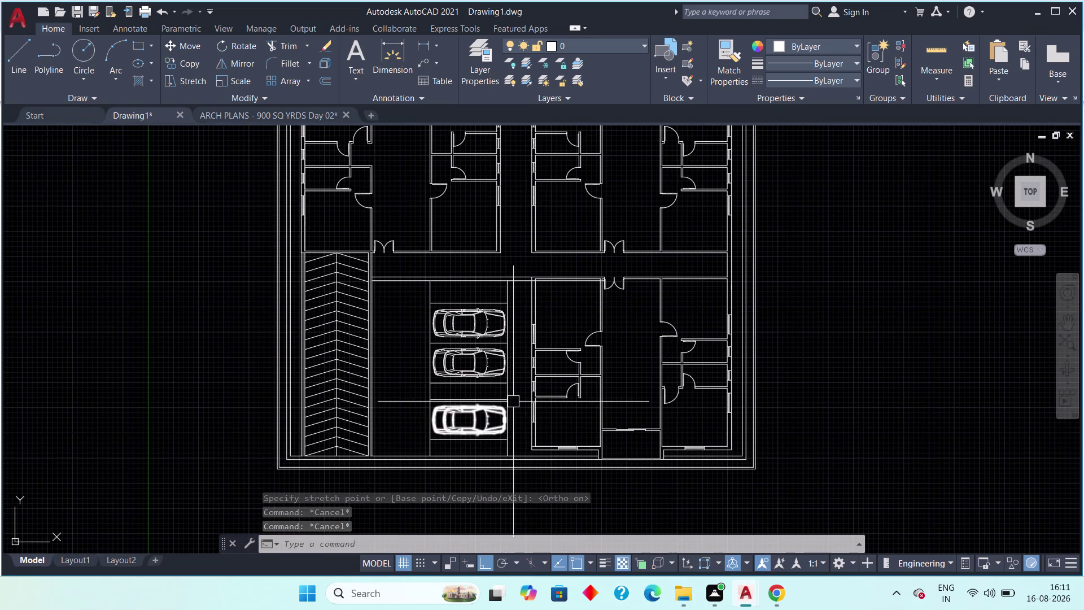
middle_drag(462, 403, 461, 429)
scroll(down, 3)
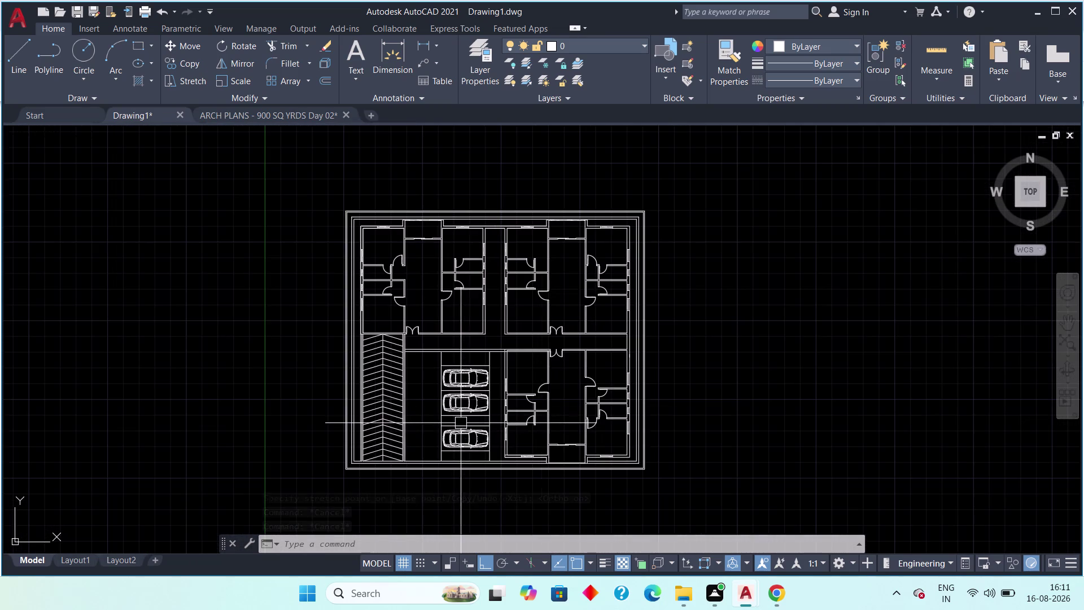
middle_drag(543, 409, 582, 392)
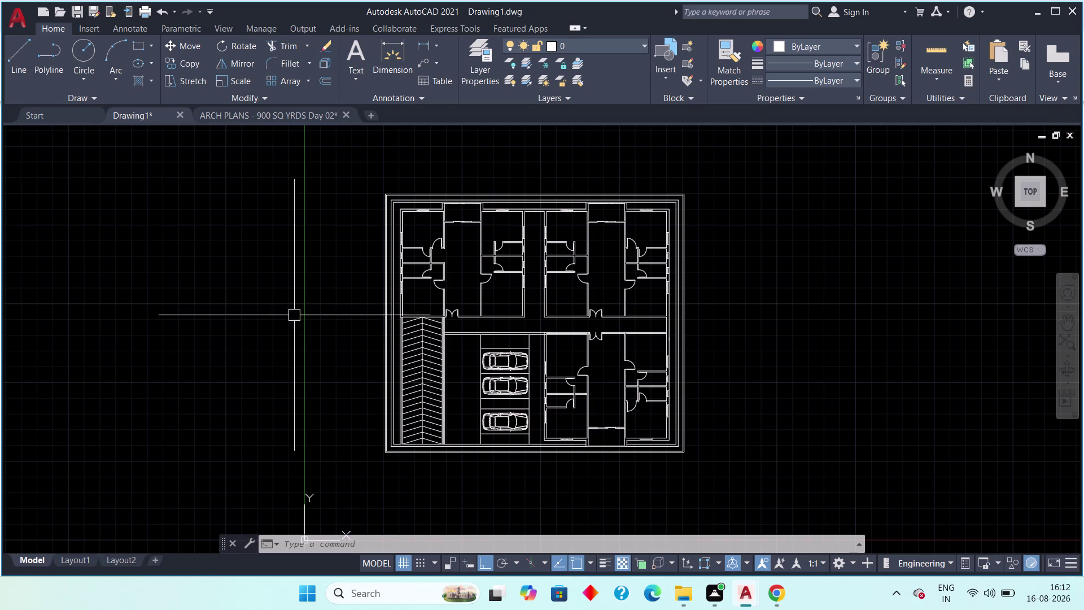
click(1035, 5)
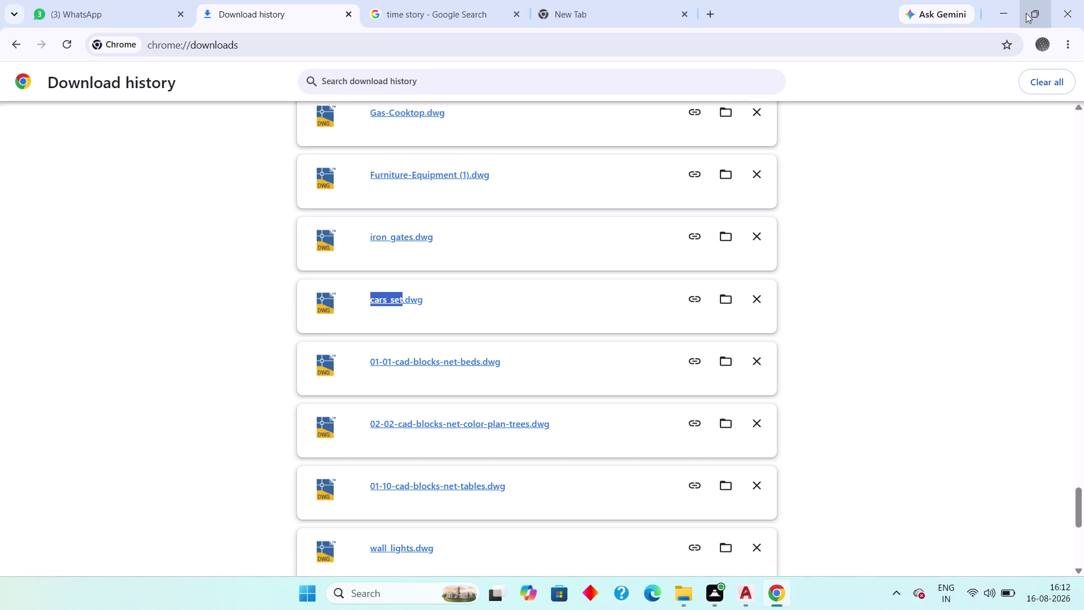